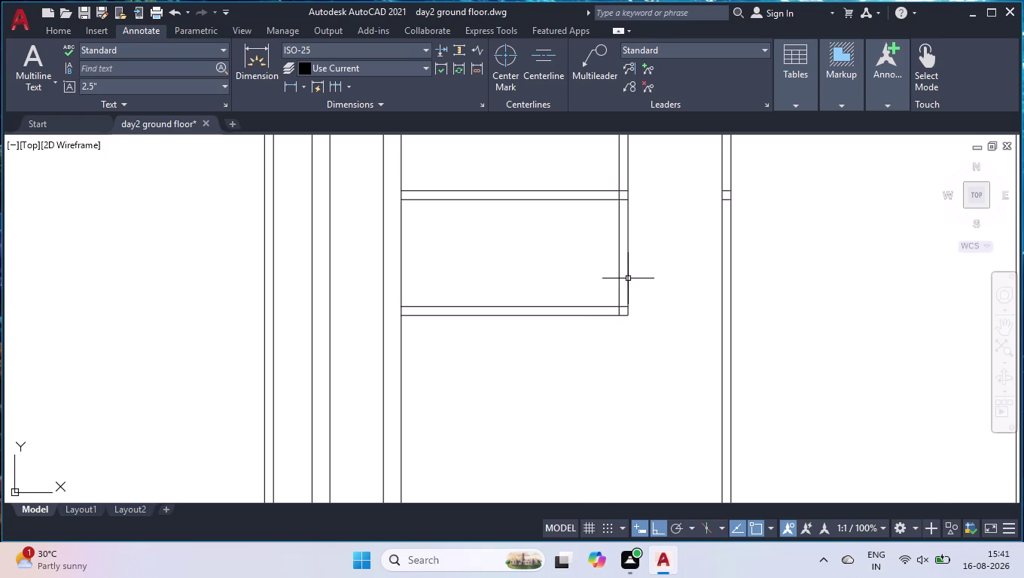
Extend both lower wall lines to the vertical wall so the corner closes.
scroll(down, 3)
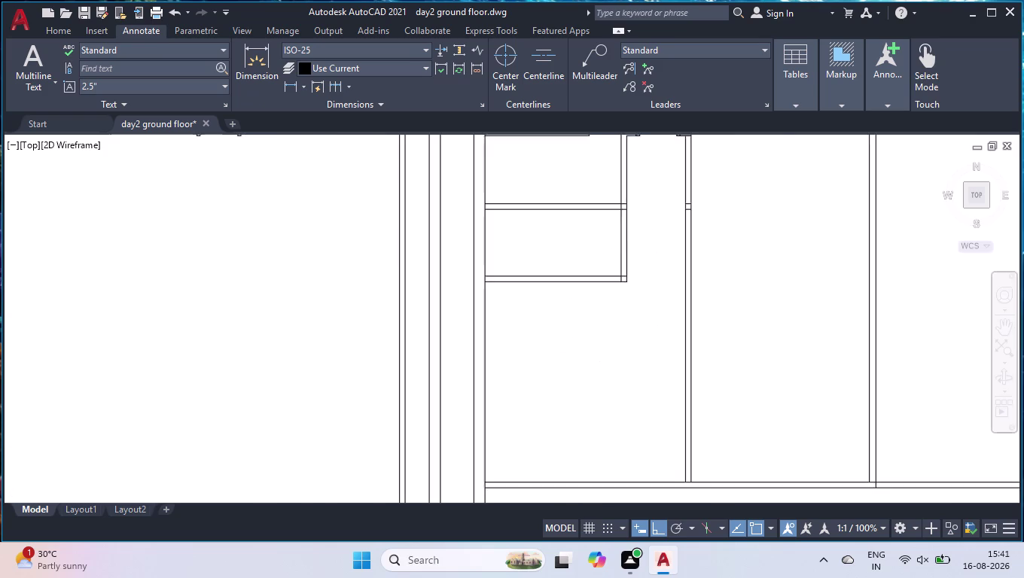
scroll(down, 3)
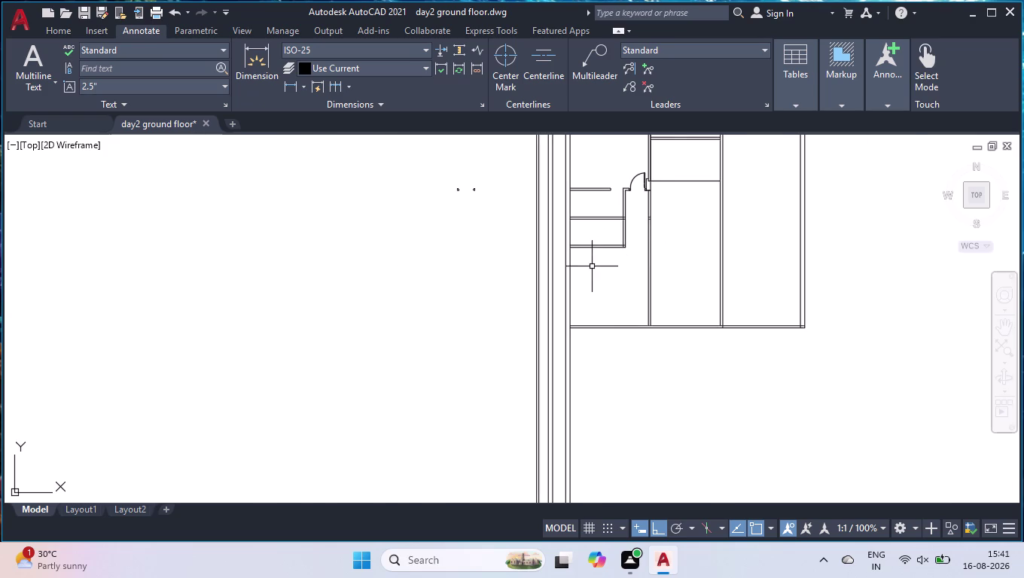
scroll(up, 3)
scroll(down, 3)
scroll(up, 3)
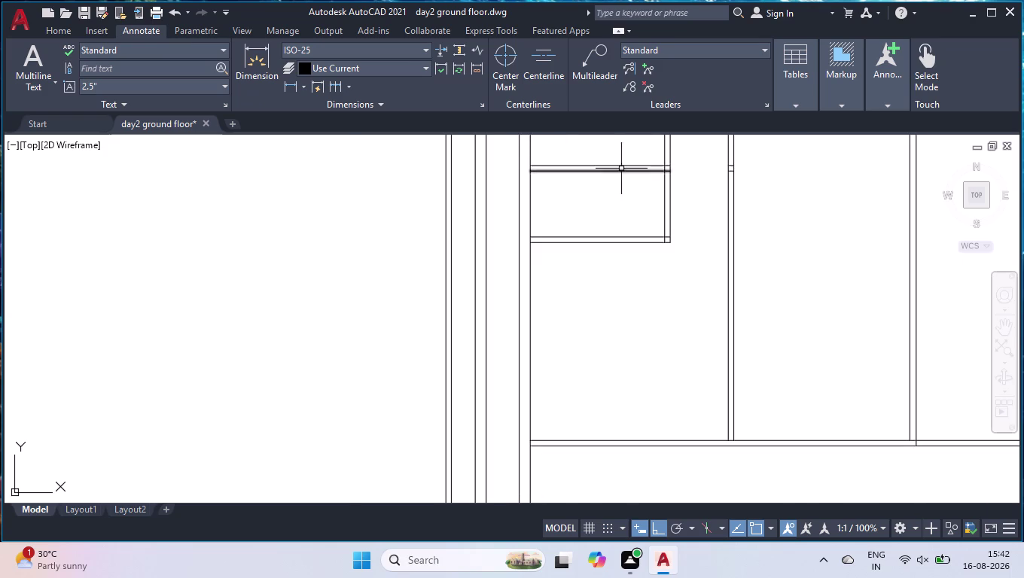
scroll(up, 3)
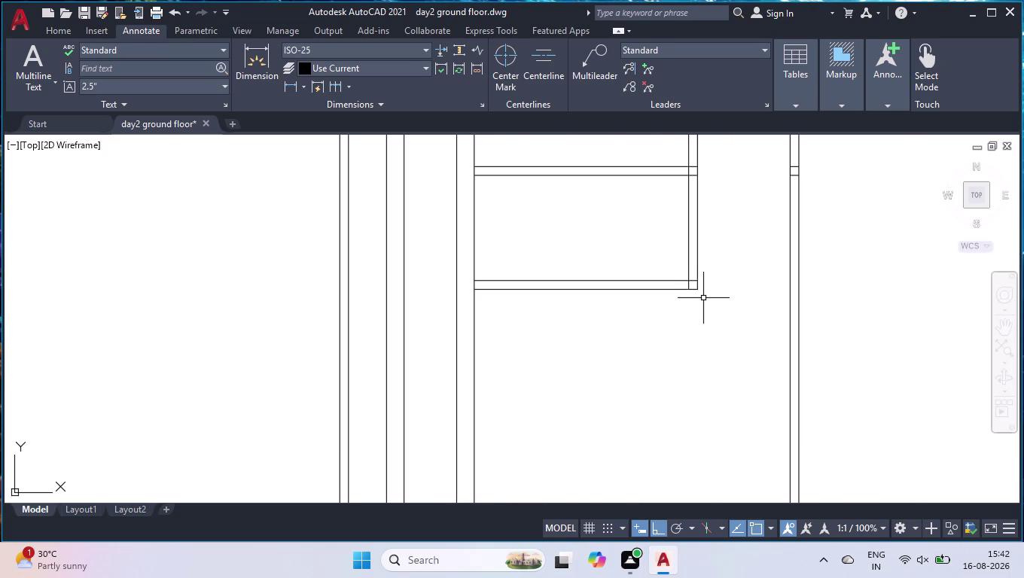
scroll(up, 3)
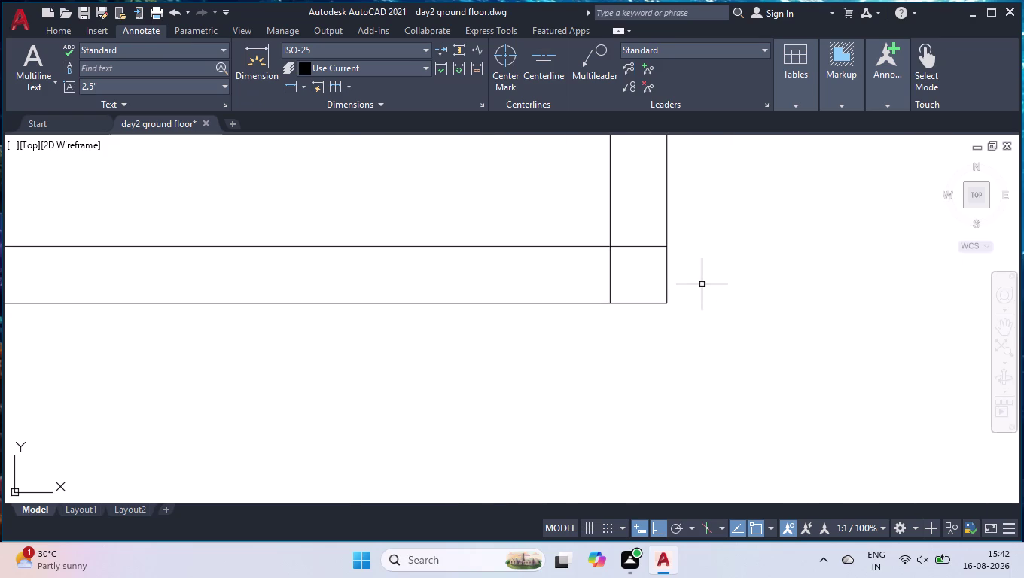
Break the horizontal wall line at its intersection with the vertical wall line.
text(br)
key(Down)
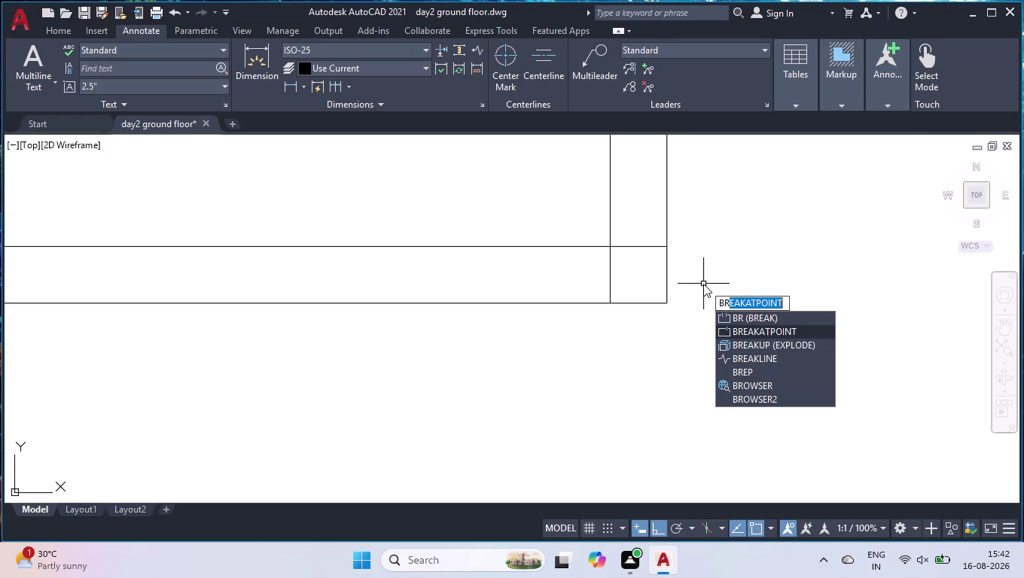
key(Return)
click(629, 248)
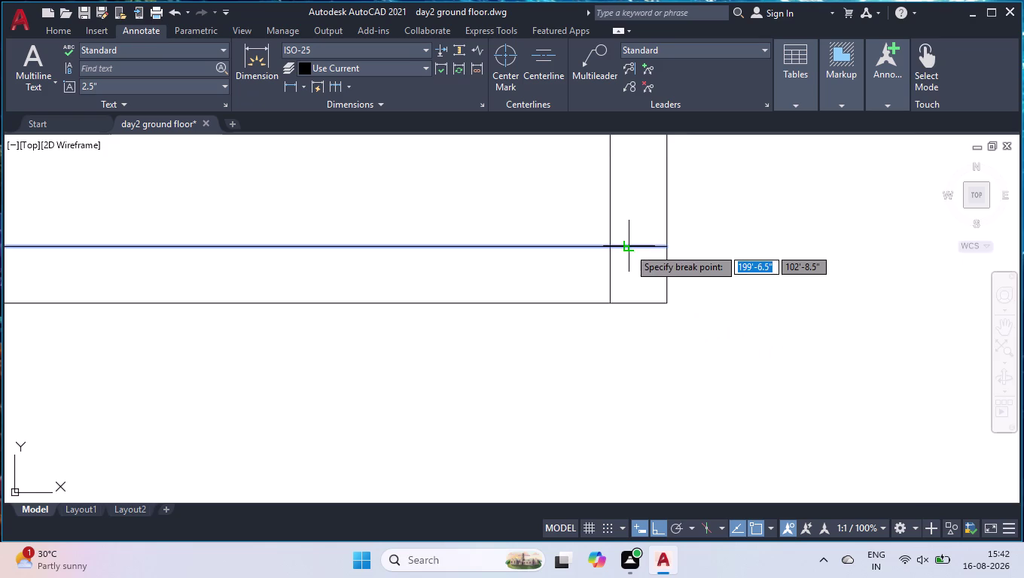
click(613, 247)
click(630, 247)
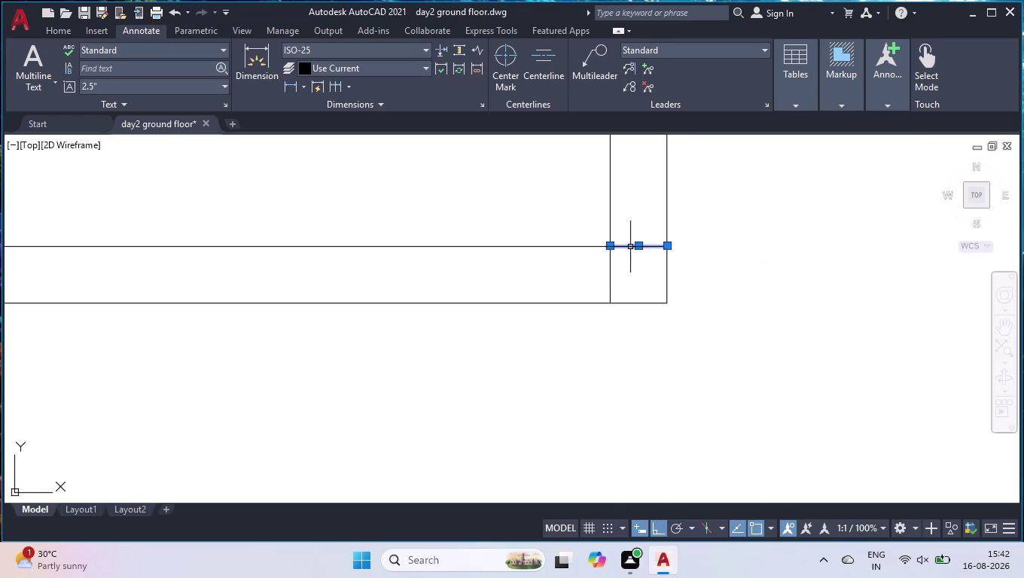
Grip-edit the short piece's midpoint, entering and then clearing a stretch value.
click(639, 247)
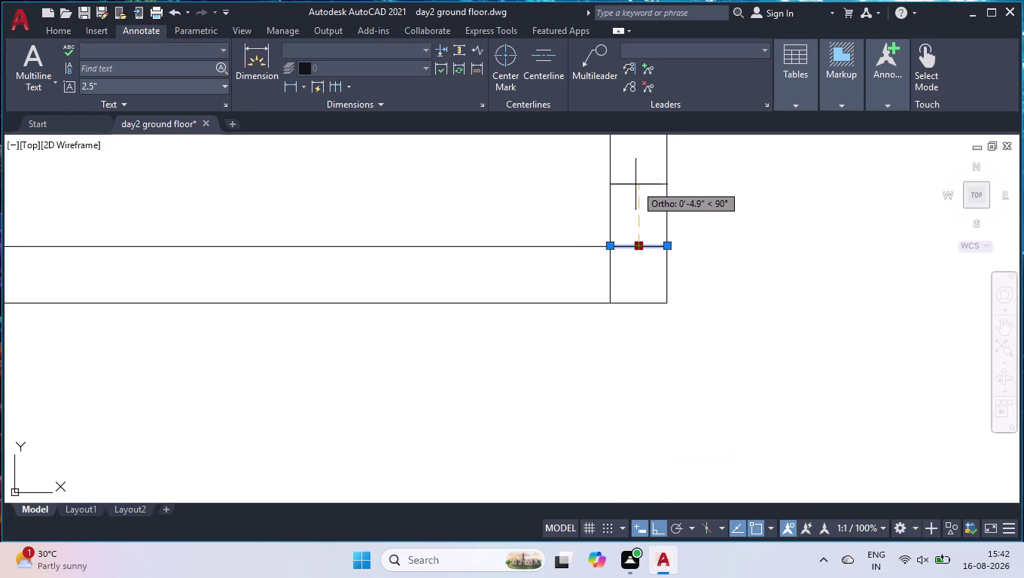
key(o)
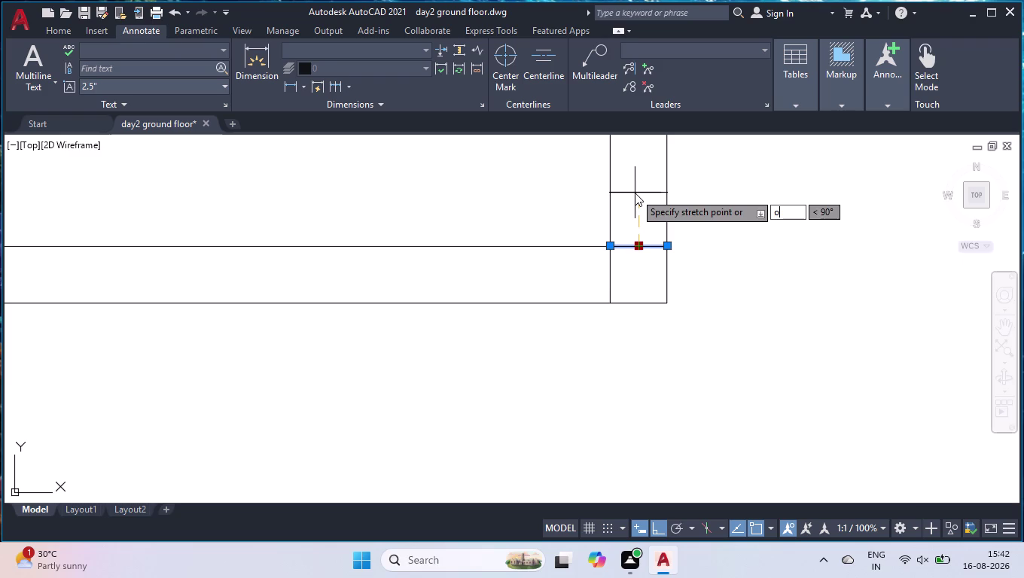
key(f)
key(f)
key(Return)
key(space)
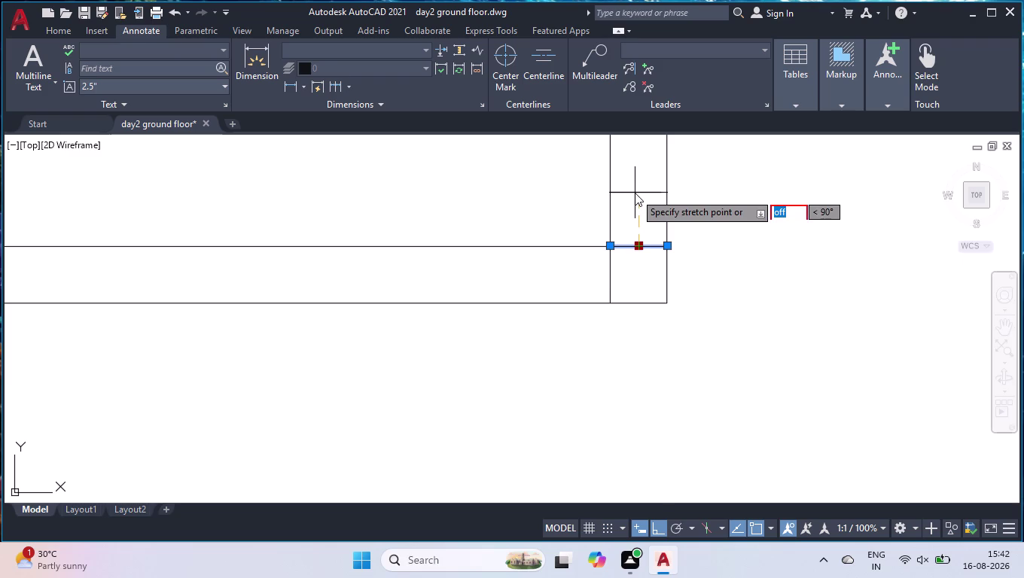
key(BackSpace)
key(BackSpace)
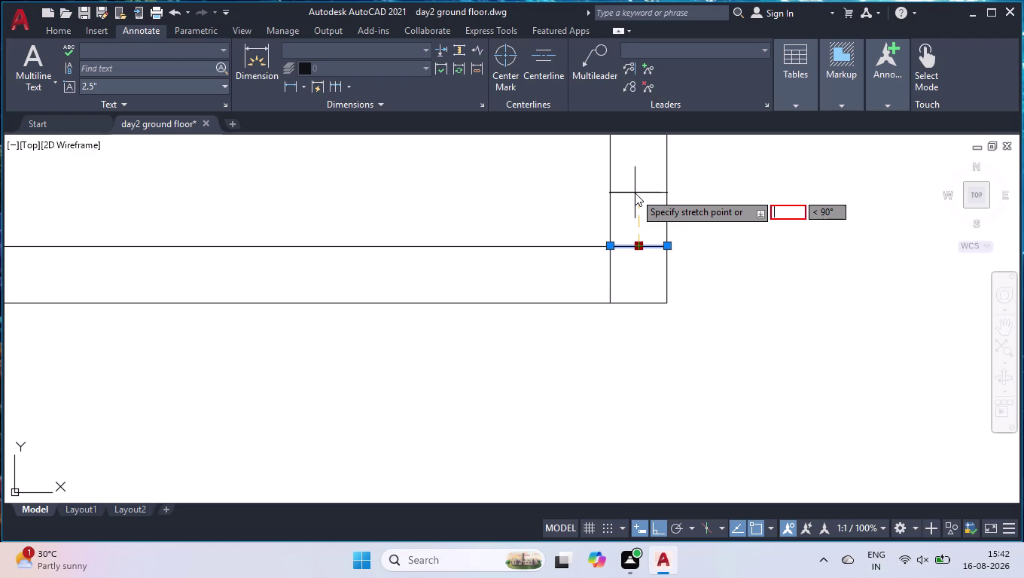
Cycle the short piece's grip editing modes through to Move.
key(Return)
key(space)
key(space)
key(space)
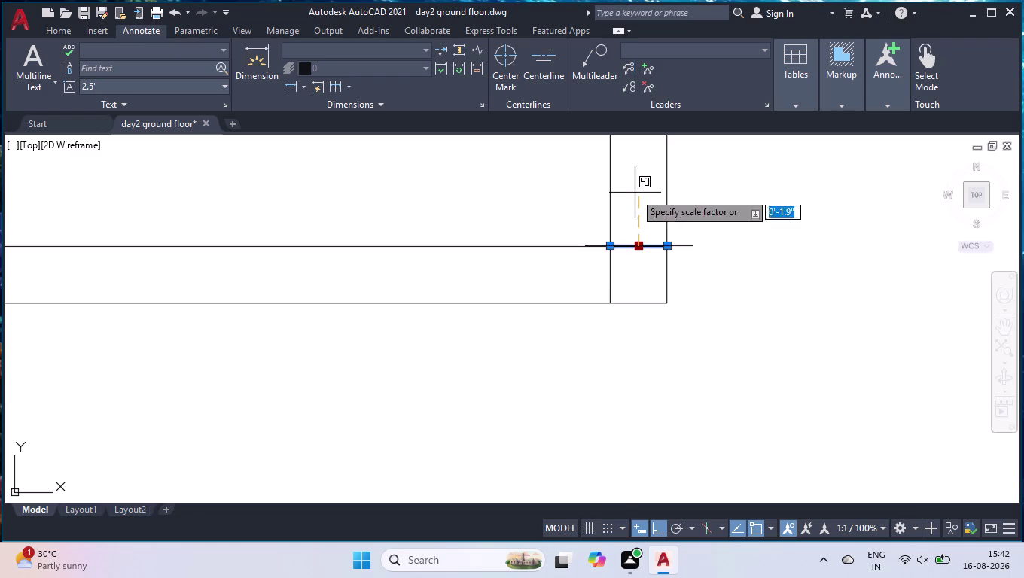
key(space)
key(space)
key(space)
key(space)
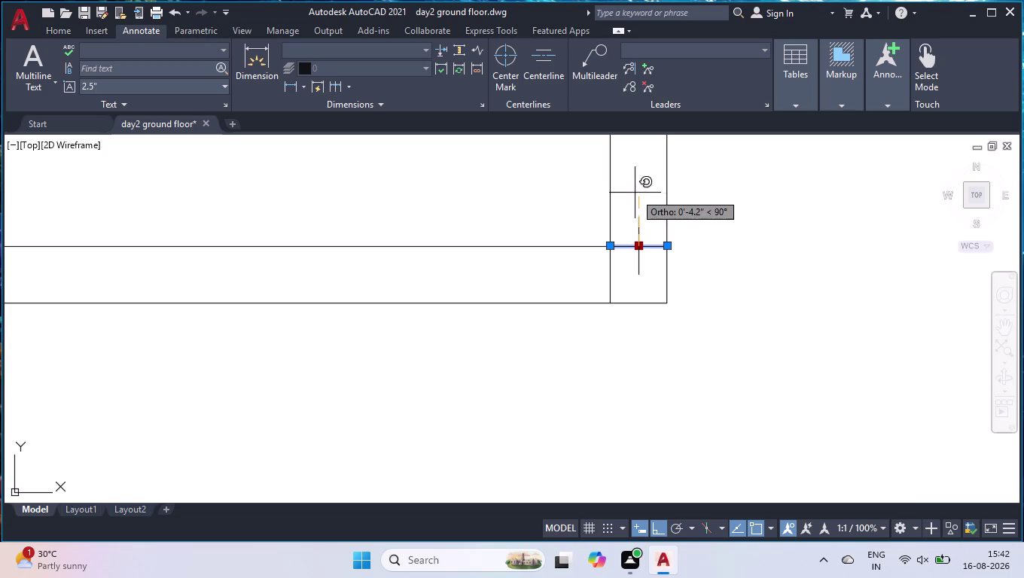
key(space)
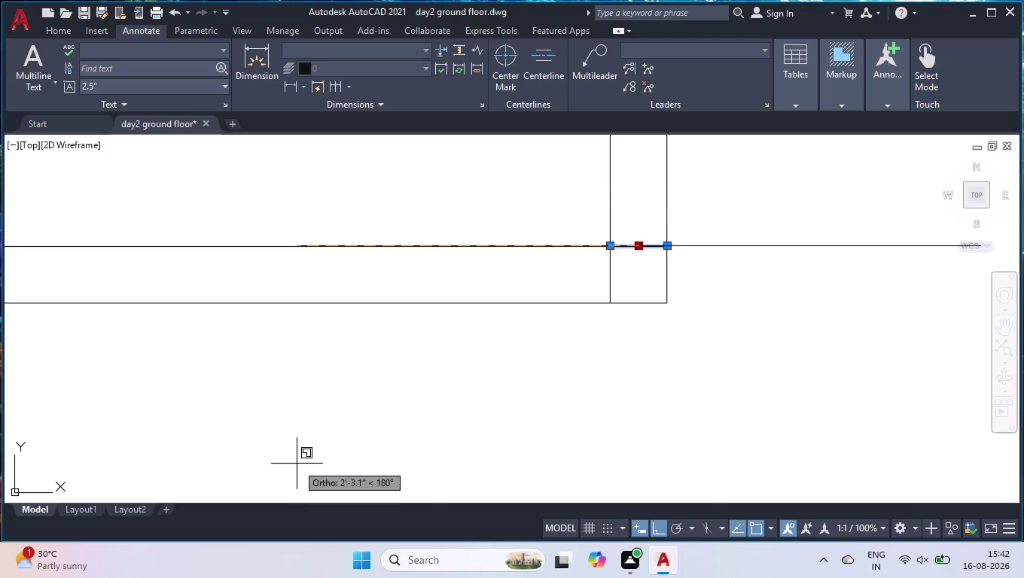
click(638, 244)
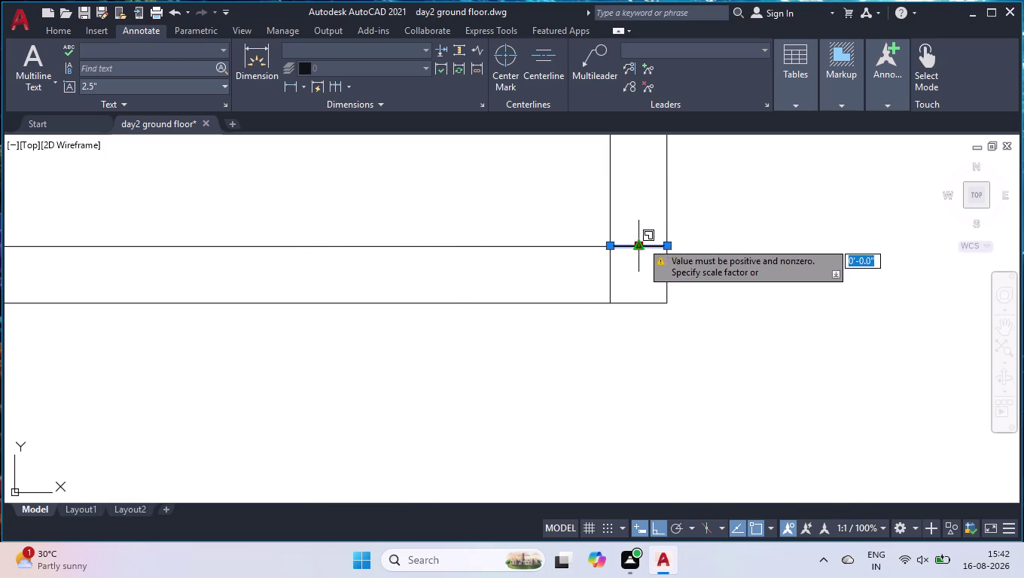
scroll(up, 3)
click(571, 331)
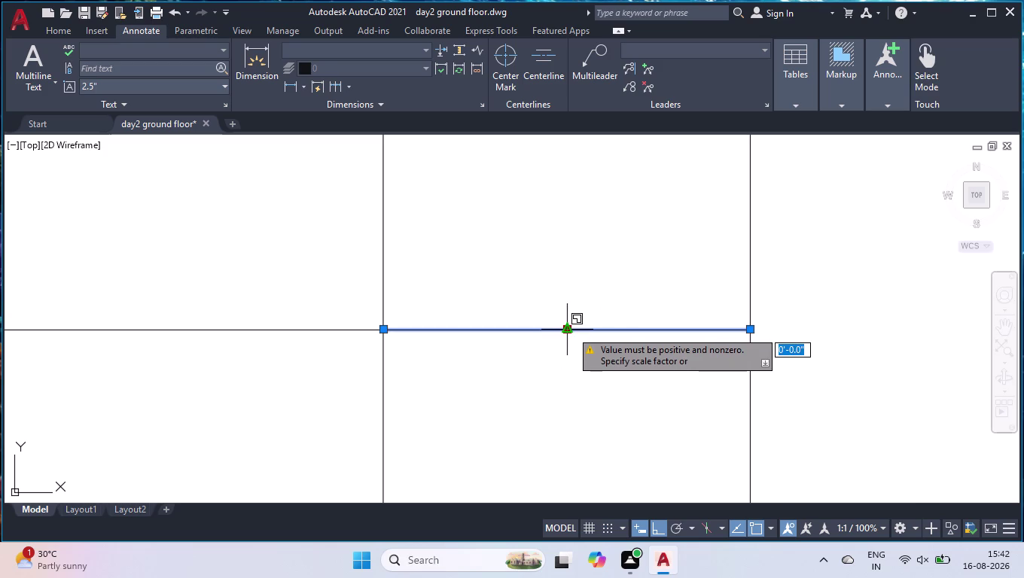
Stretch the short piece to the right, then undo the change.
key(space)
key(space)
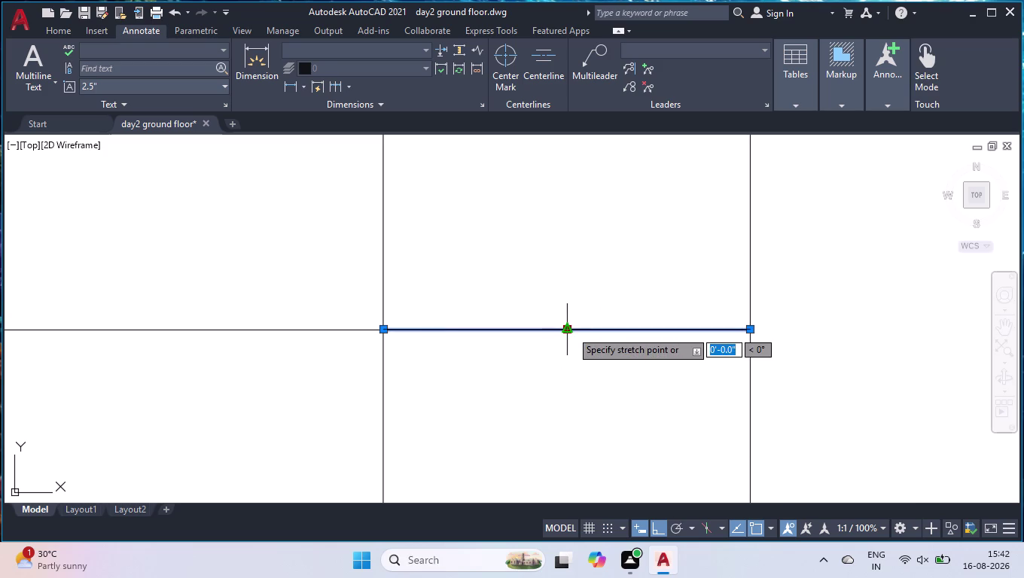
click(753, 330)
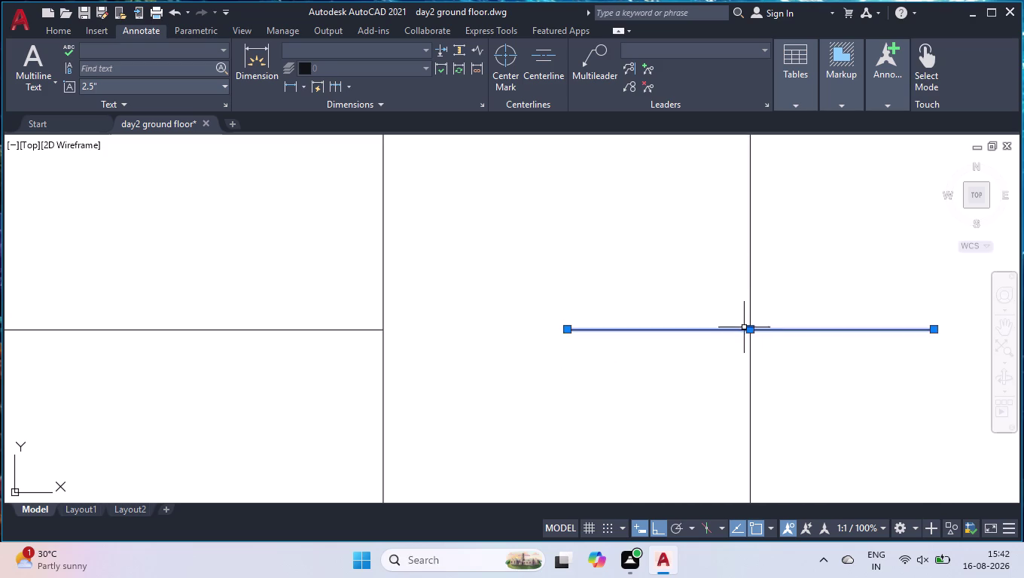
key(u)
key(Return)
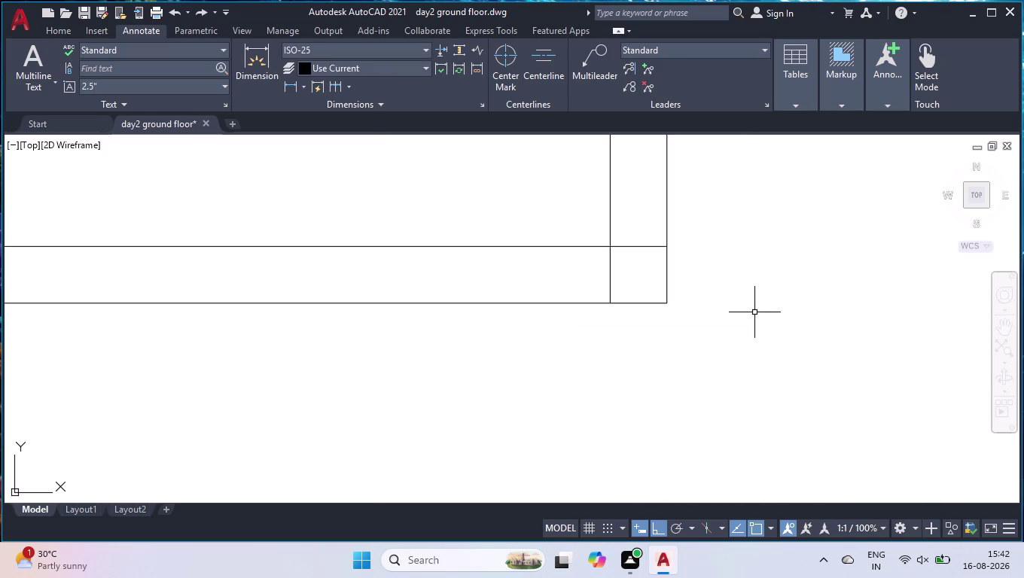
Group the two small stepped jamb pieces together.
scroll(down, 3)
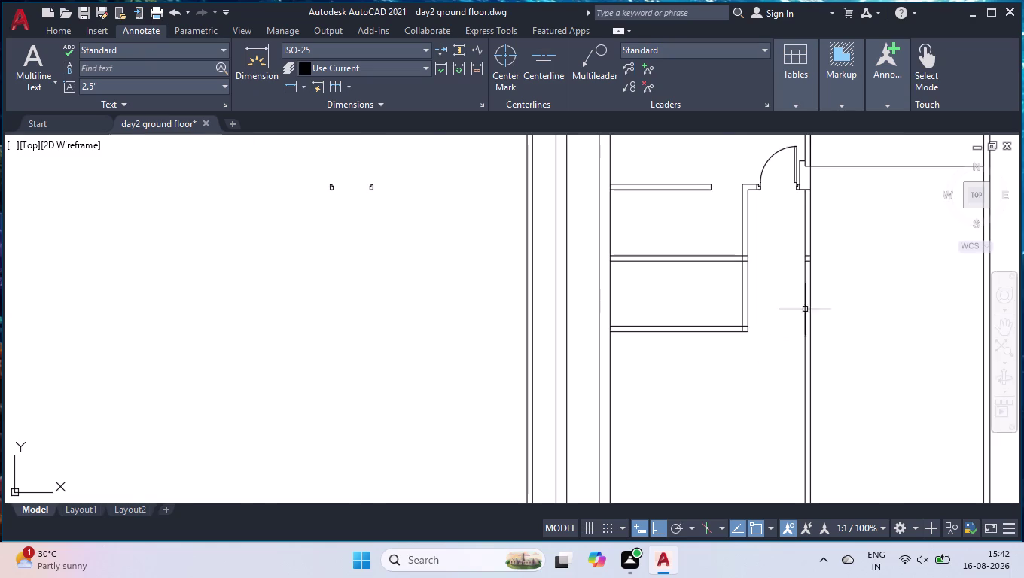
scroll(up, 3)
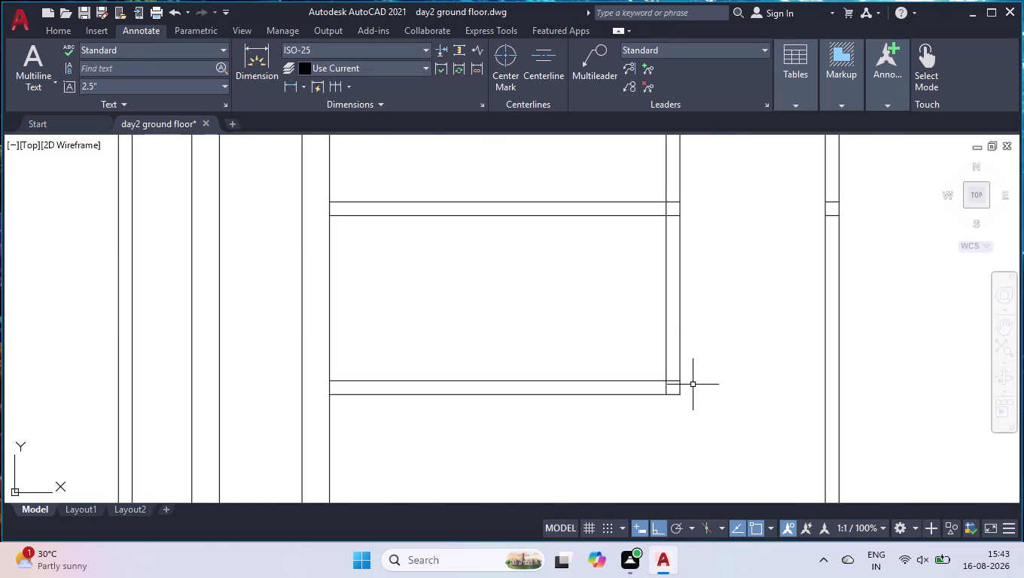
scroll(up, 3)
scroll(down, 3)
scroll(down, 3)
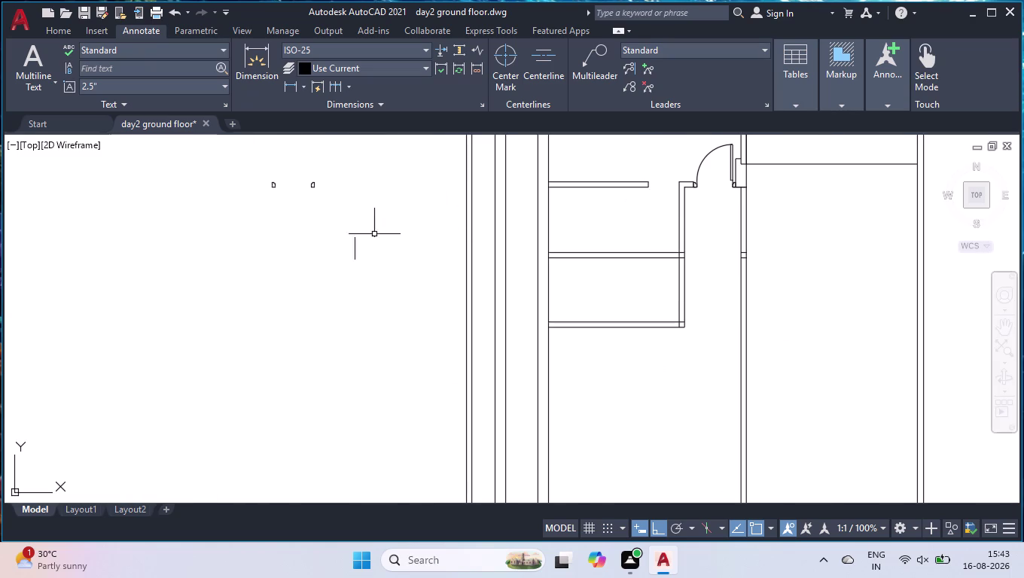
click(357, 161)
click(227, 222)
text(g)
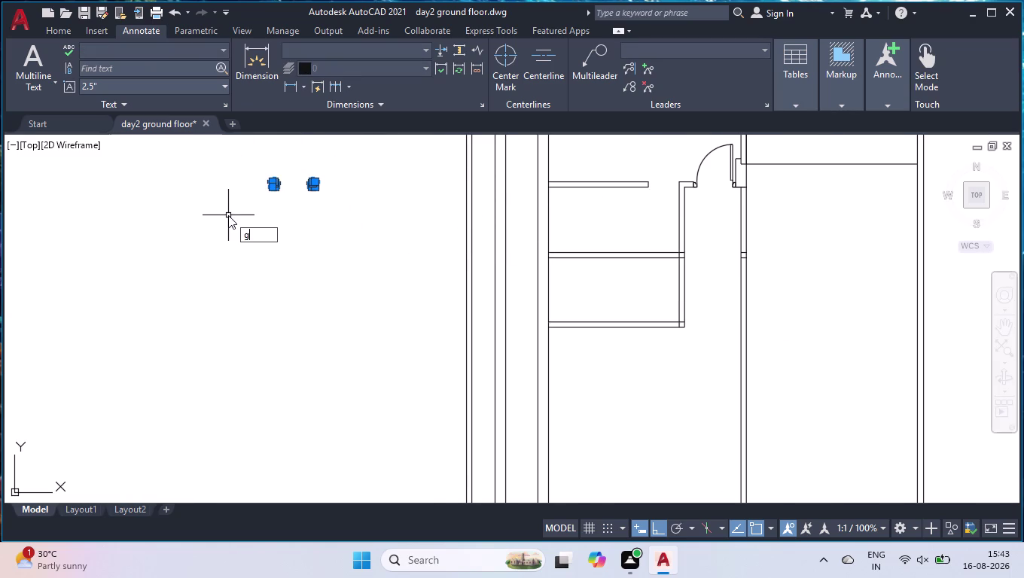
text(rou)
key(Return)
Rotate the grouped jamb outlines 90° to stand upright.
scroll(up, 3)
drag(323, 169, 325, 201)
click(47, 296)
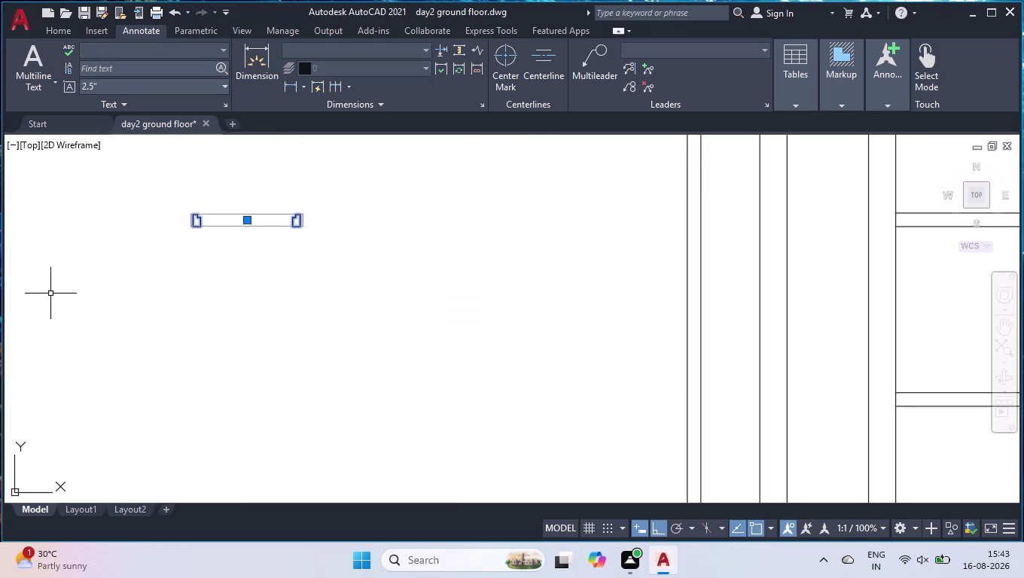
text(ro)
key(Return)
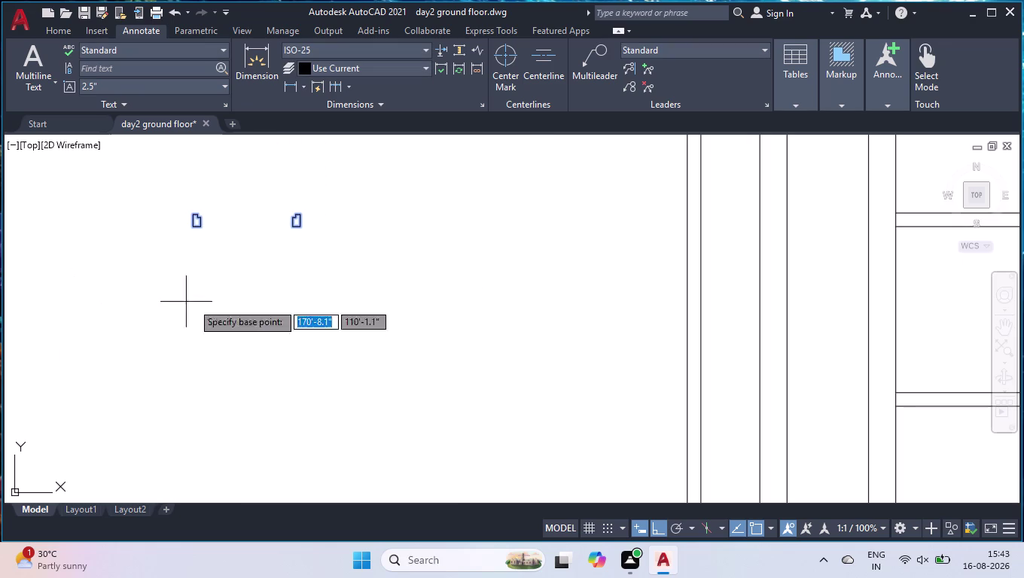
click(301, 229)
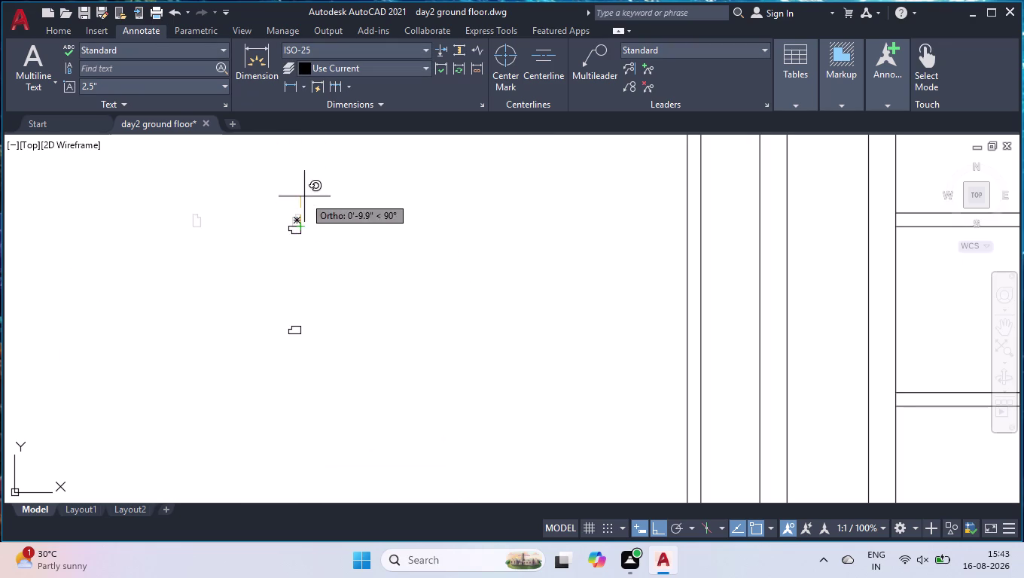
click(305, 174)
click(311, 200)
click(287, 429)
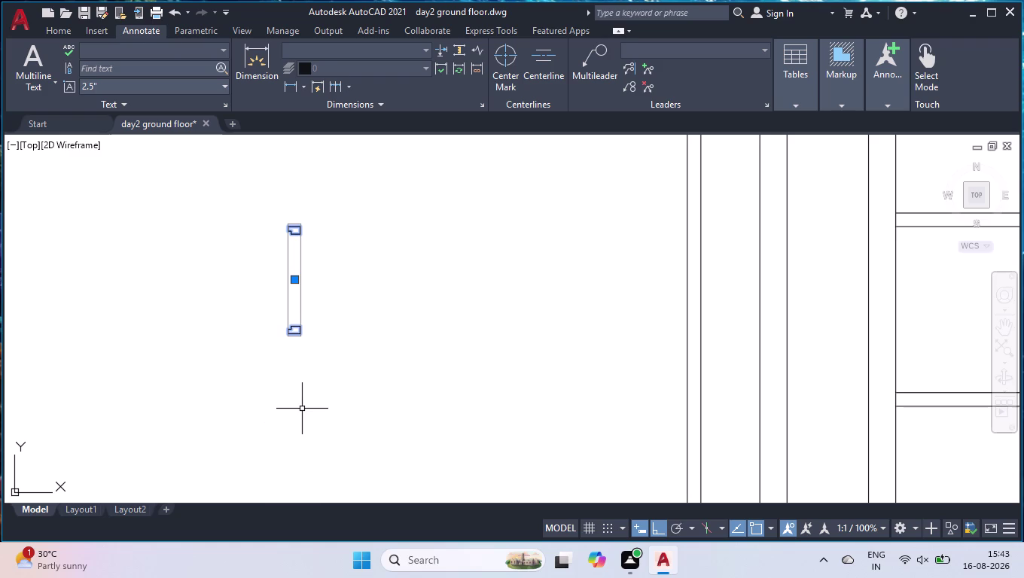
Move the jamb outlines by their corner into the vertical wall opening.
text(mov)
key(Return)
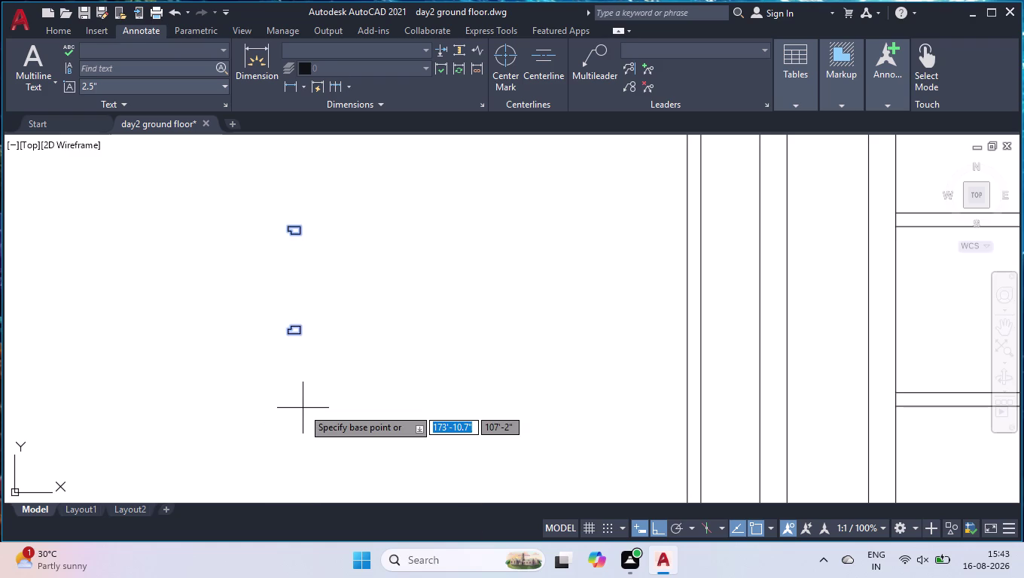
scroll(up, 3)
click(272, 312)
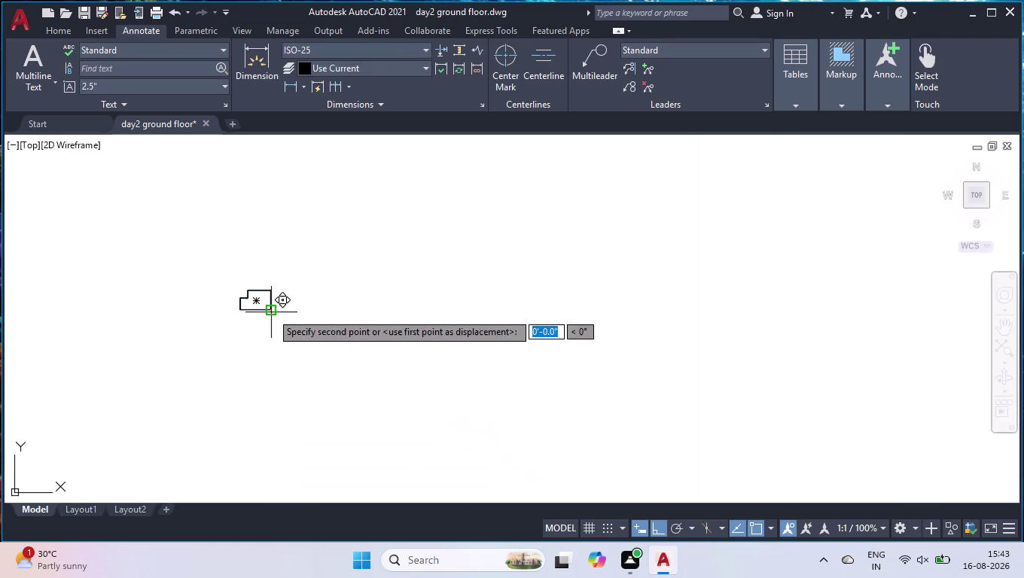
scroll(down, 3)
scroll(up, 3)
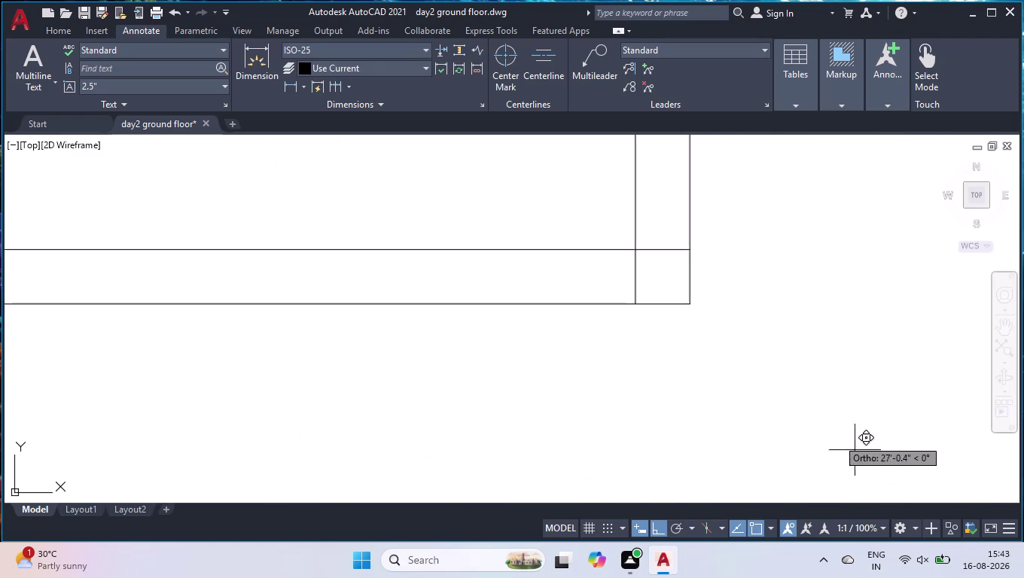
click(687, 249)
scroll(down, 3)
scroll(down, 3)
scroll(down, 3)
scroll(up, 3)
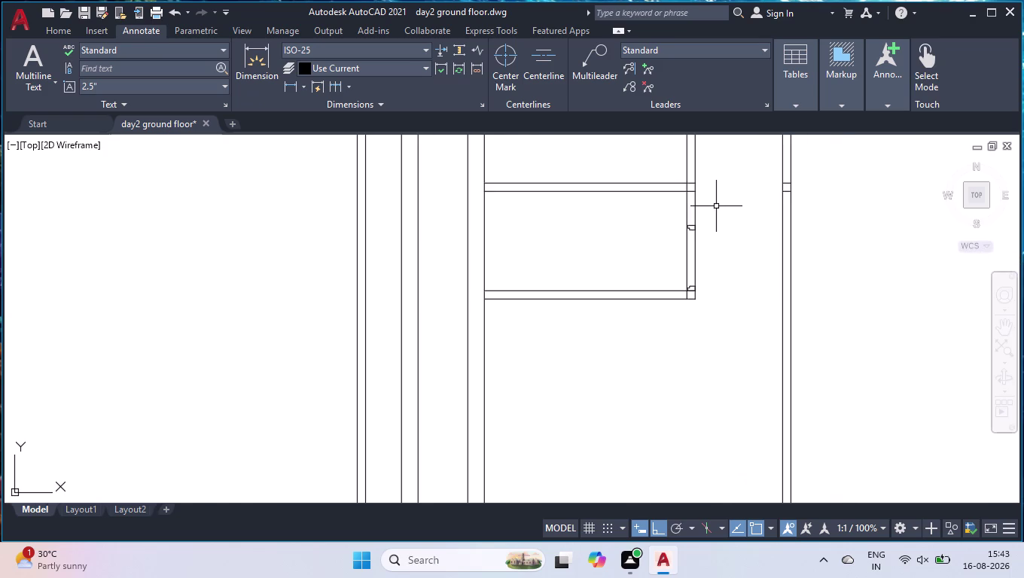
Ungroup the jamb outlines, correcting the mistyped UNGROUP command.
scroll(up, 3)
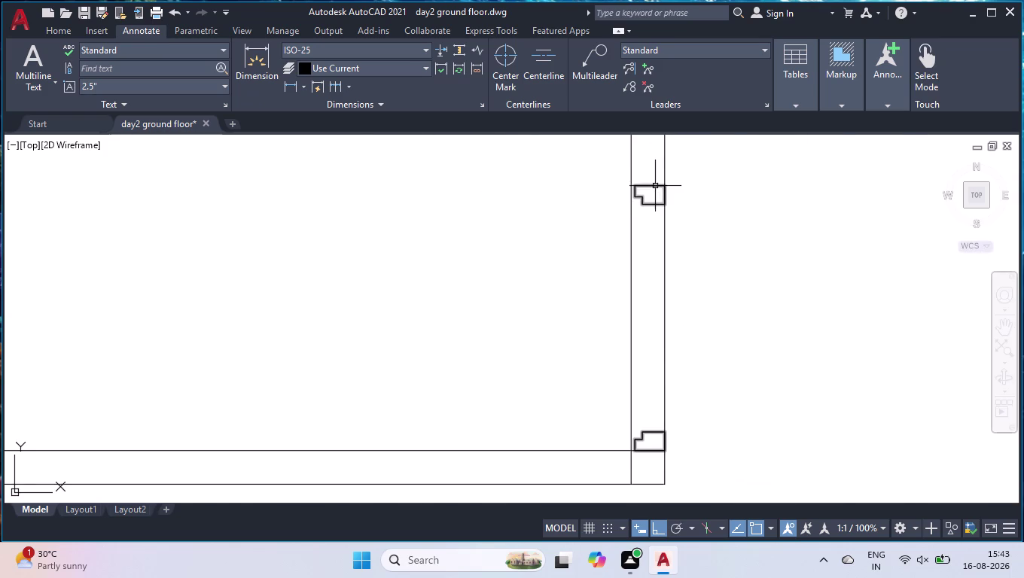
click(655, 186)
key(g)
key(r)
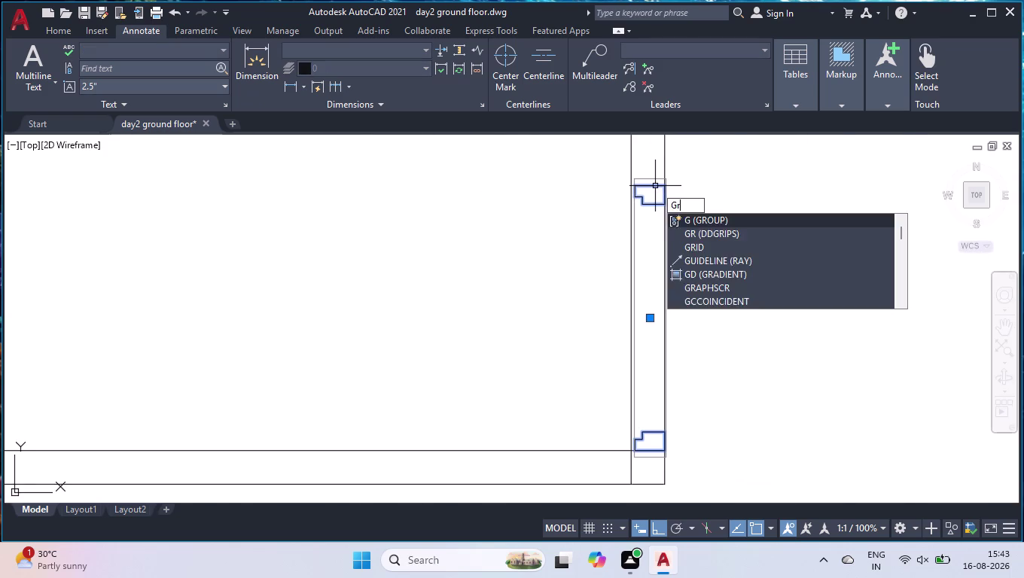
key(BackSpace)
key(BackSpace)
text(unr)
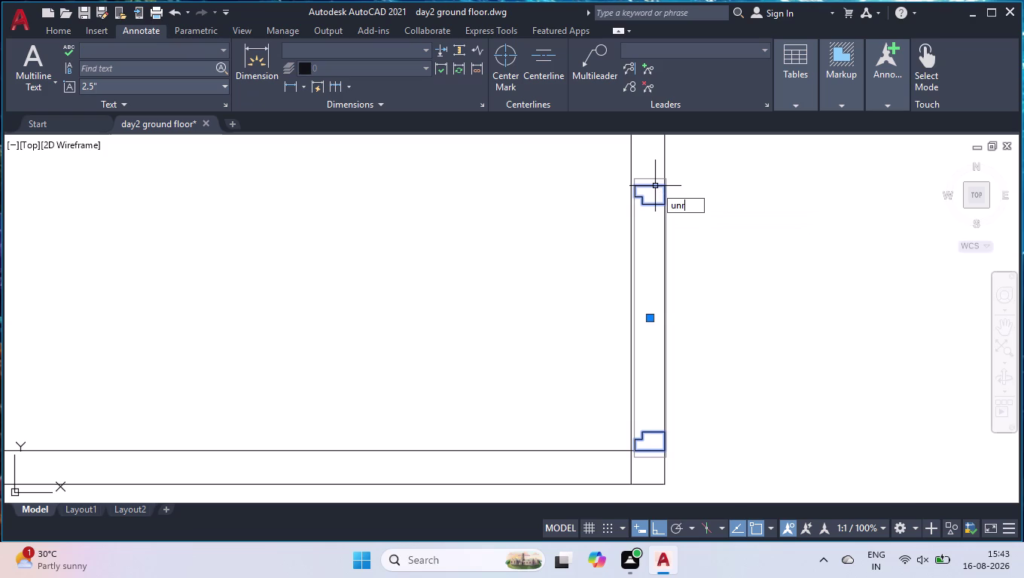
key(BackSpace)
key(g)
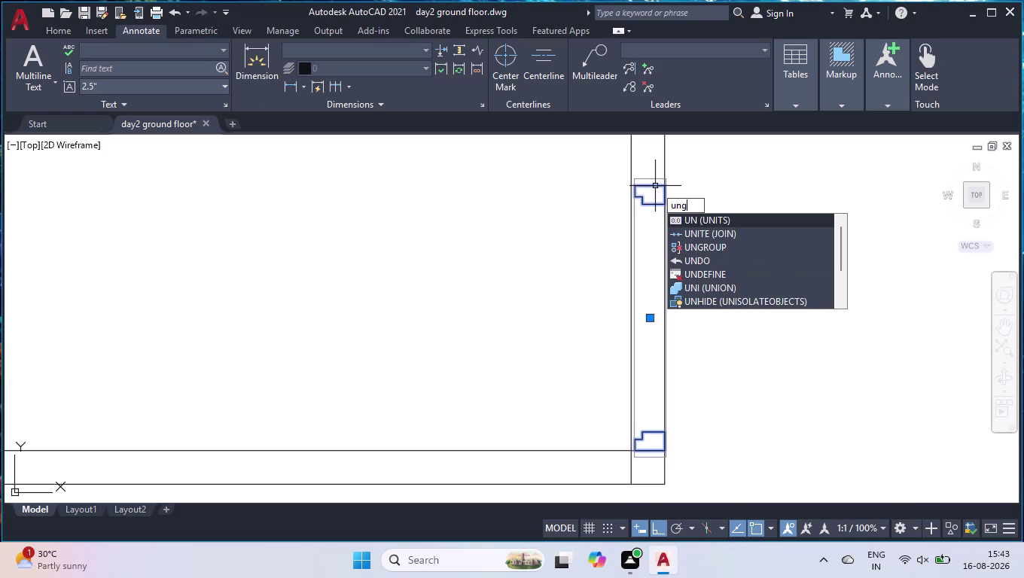
key(Return)
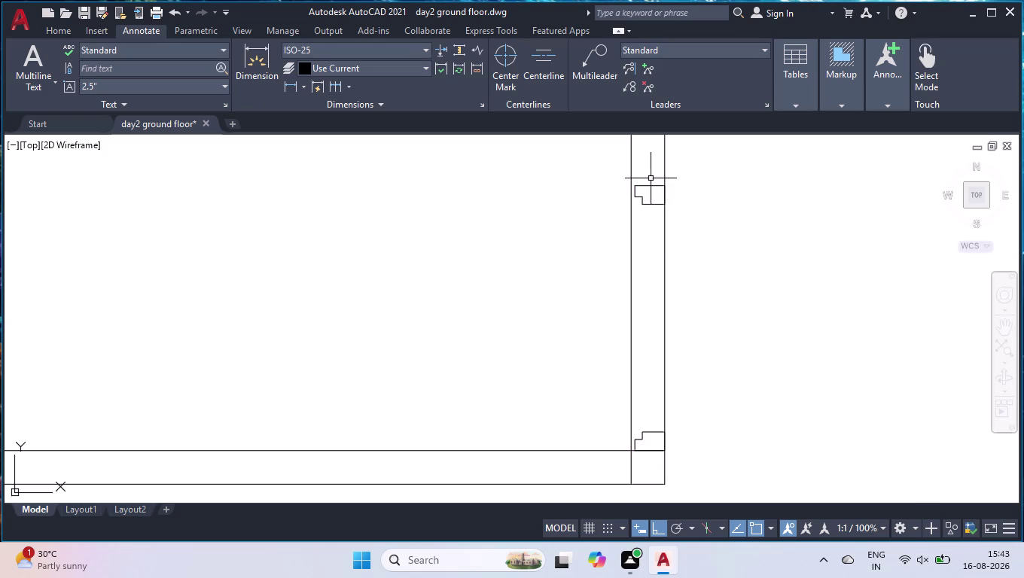
Clear earlier selections and select only the upper jamb outline.
click(655, 177)
click(648, 220)
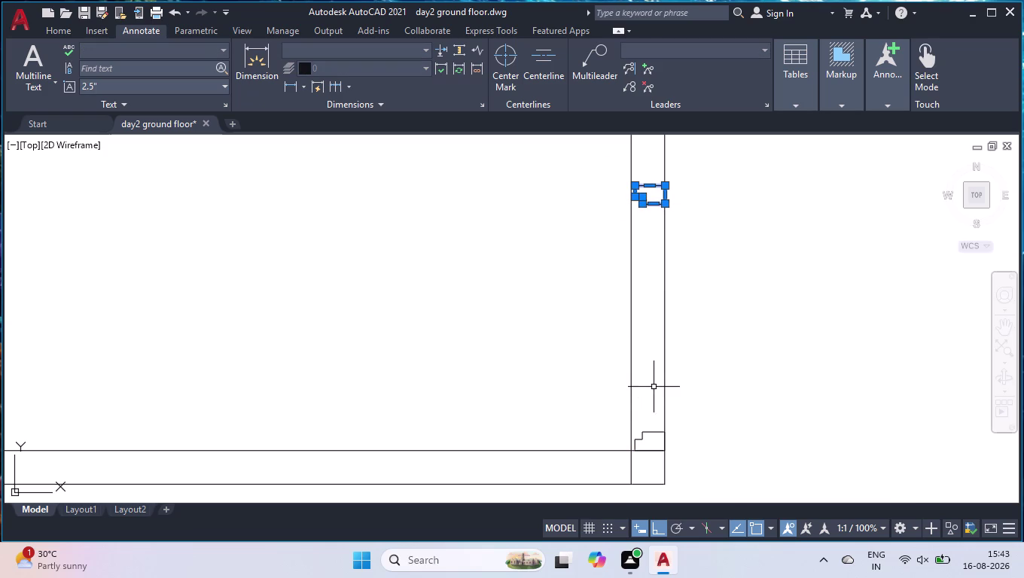
key(space)
key(space)
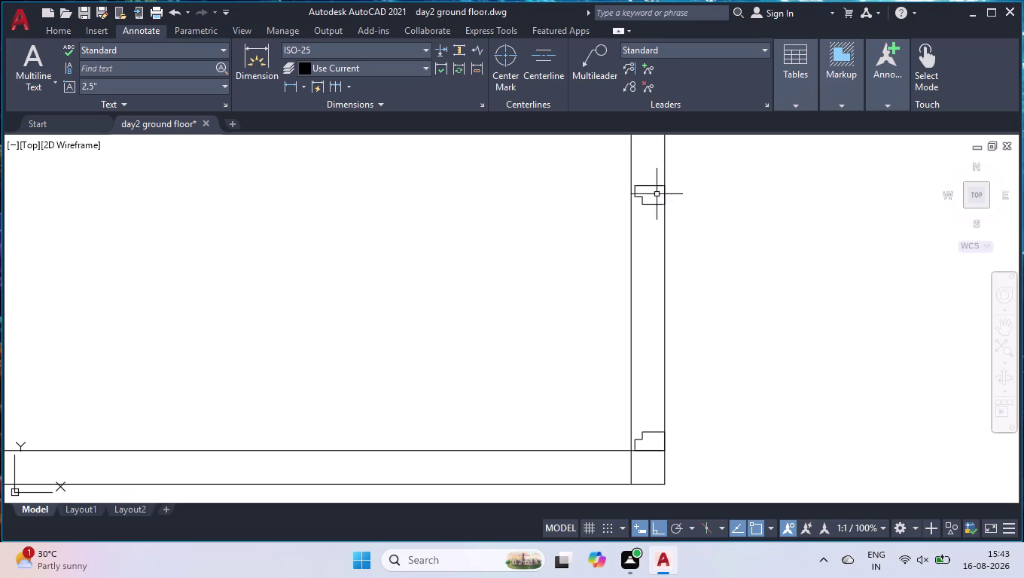
click(656, 177)
click(636, 247)
click(670, 379)
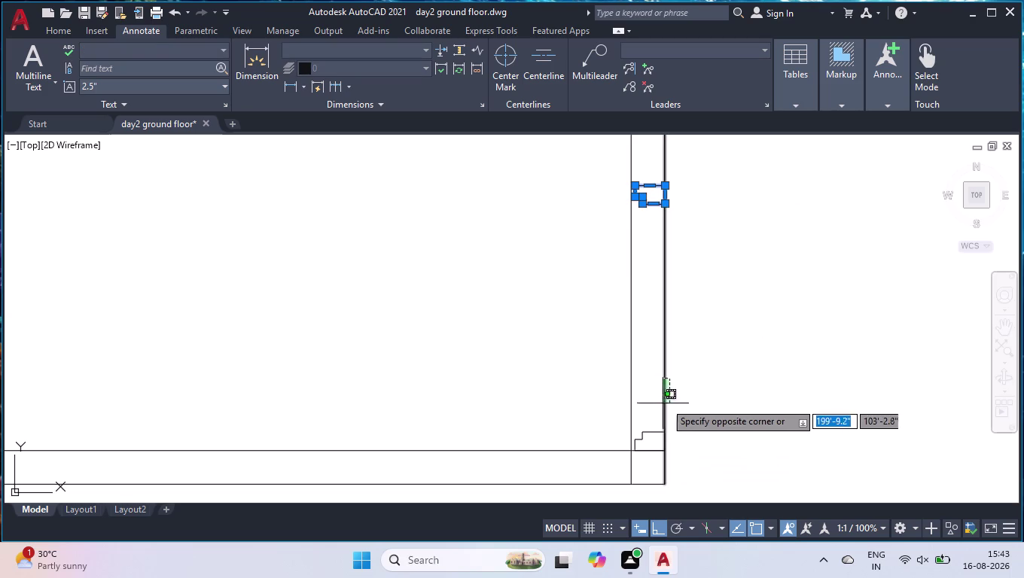
click(682, 388)
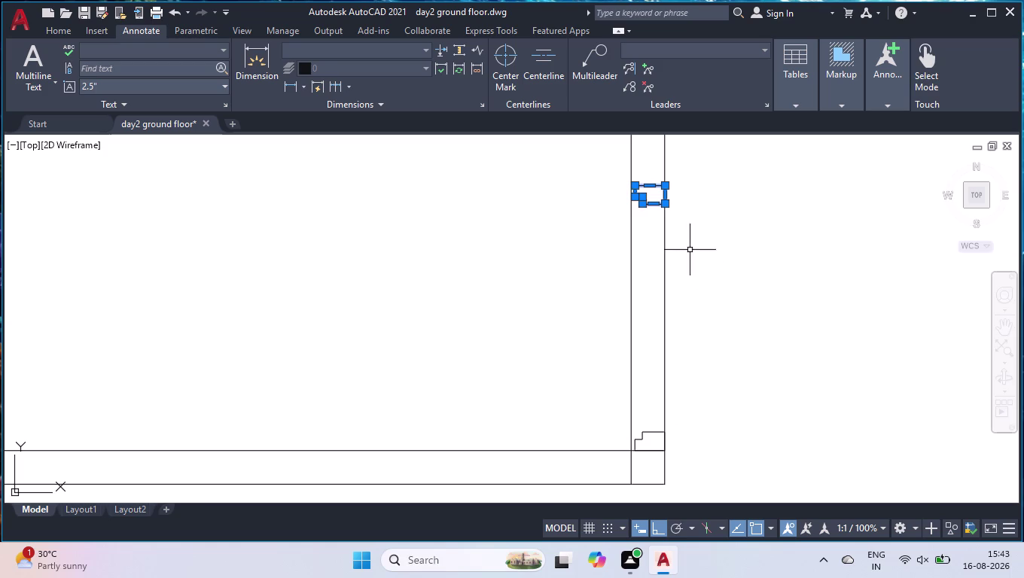
key(space)
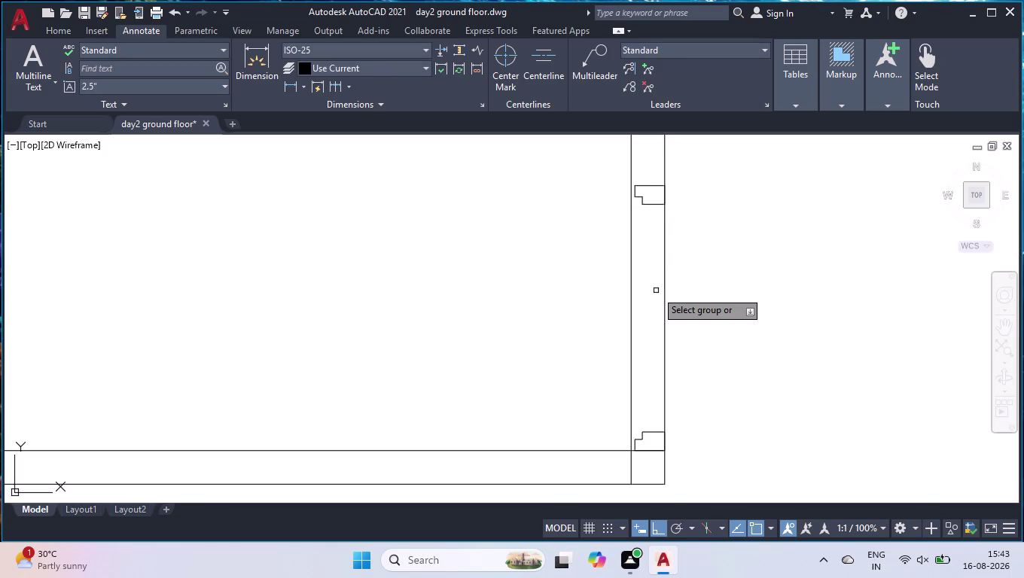
key(space)
key(space)
key(space)
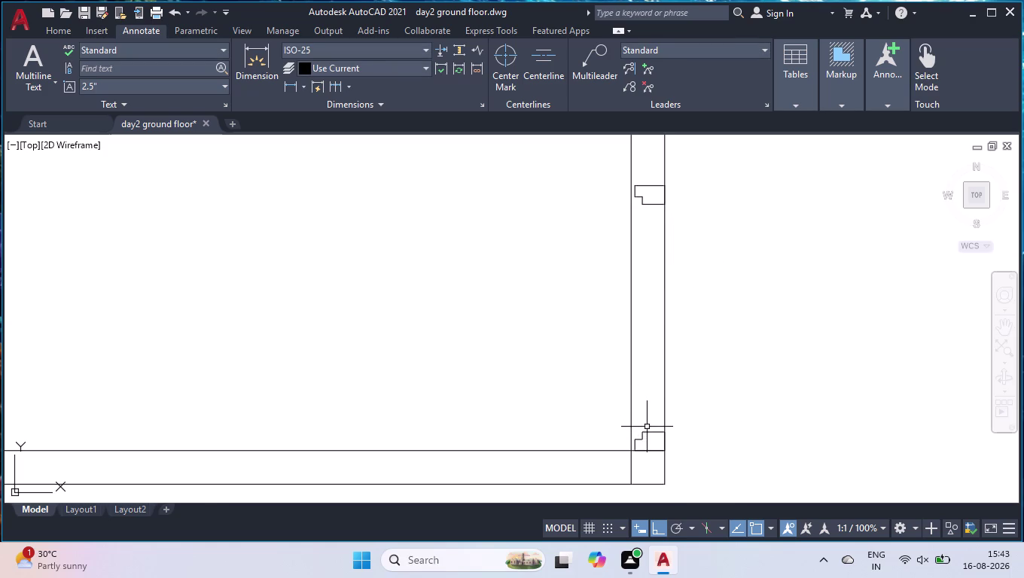
click(655, 185)
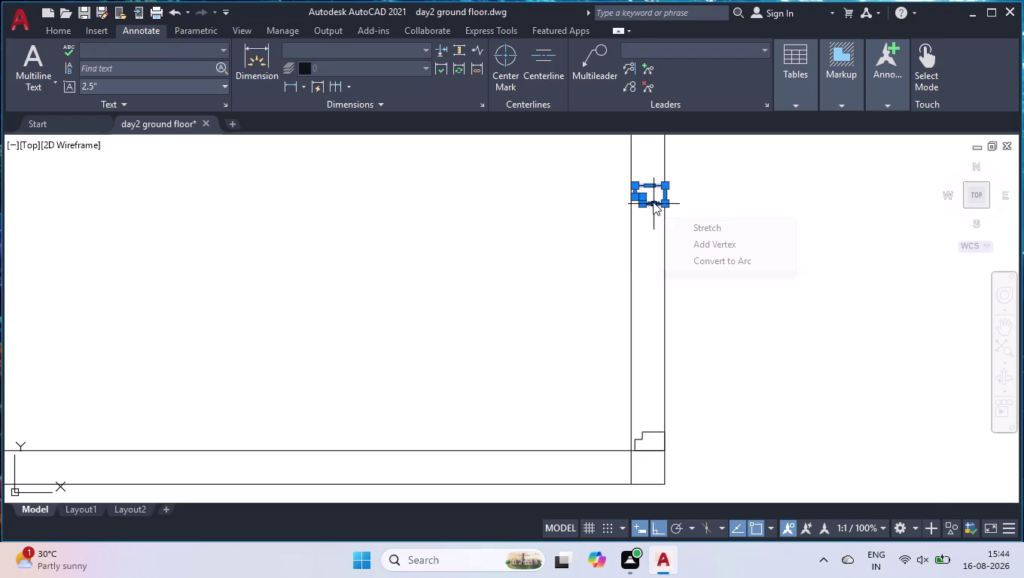
scroll(up, 3)
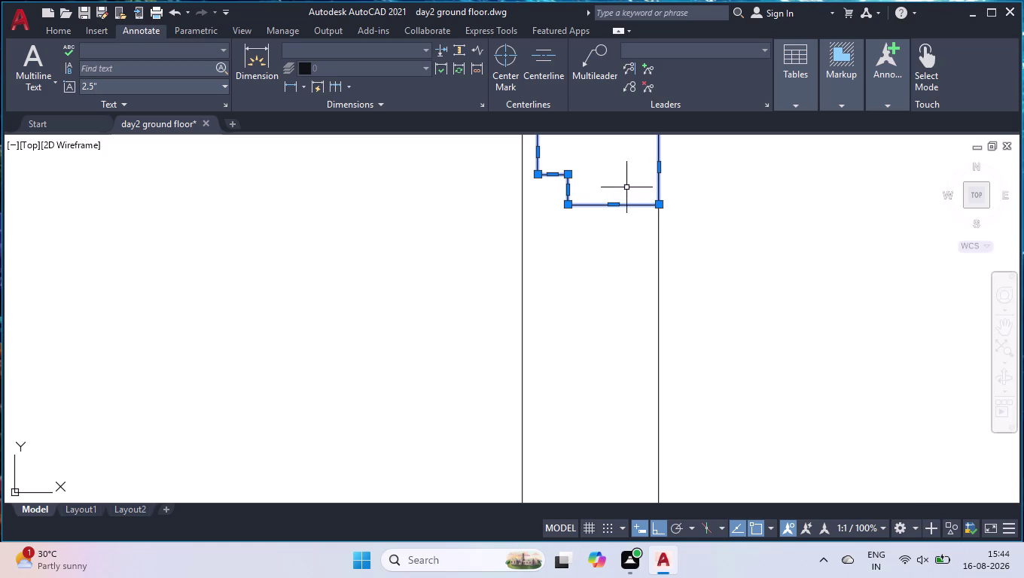
Move the upper jamb outline to the lower wall junction.
text(mov)
key(Return)
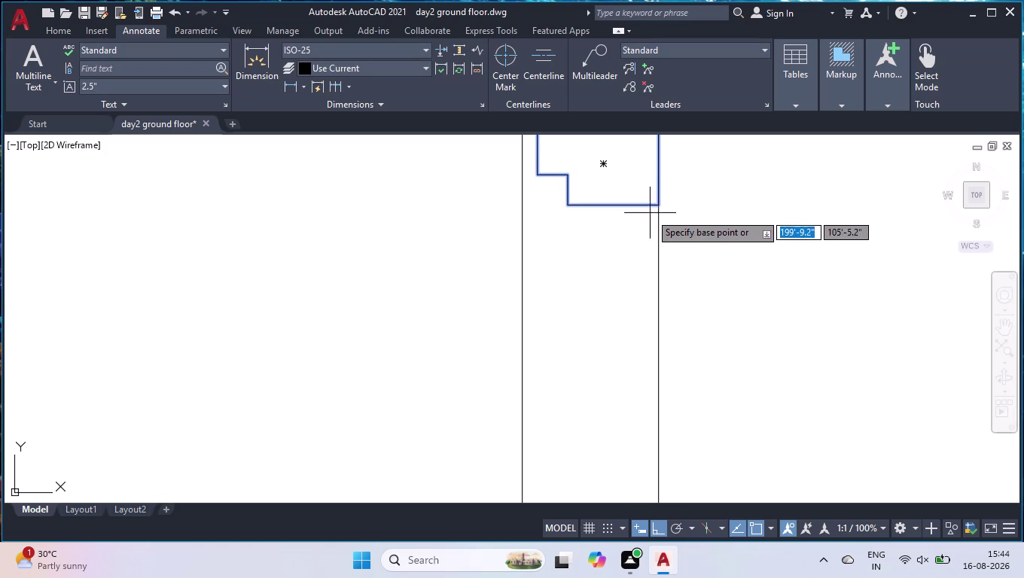
click(658, 206)
scroll(down, 3)
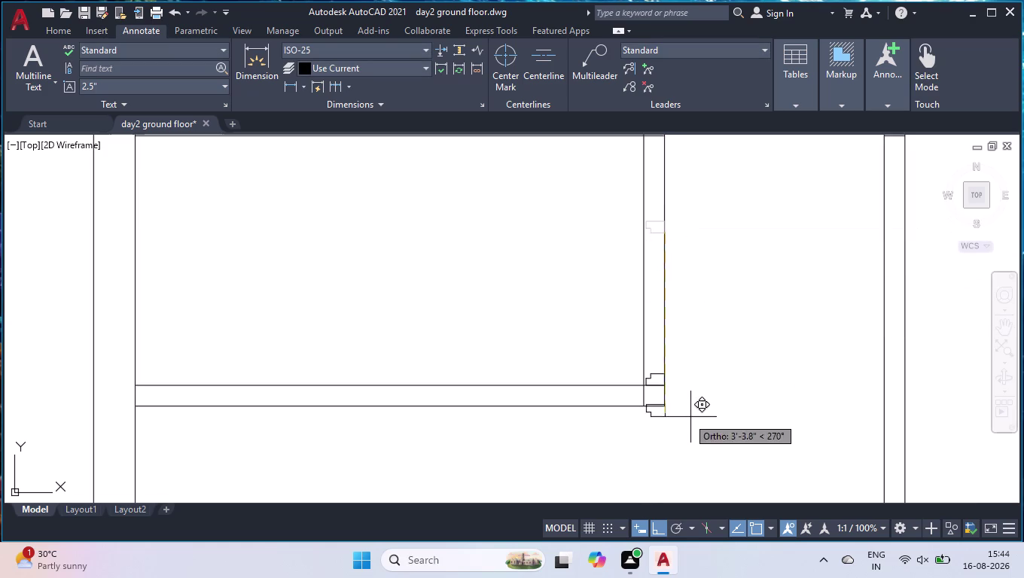
scroll(up, 3)
click(596, 259)
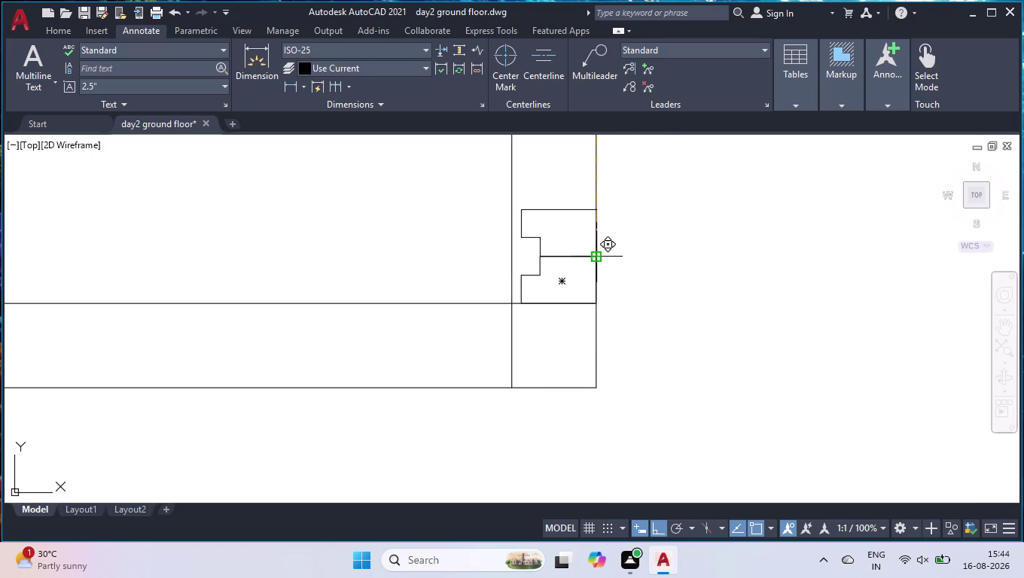
click(564, 209)
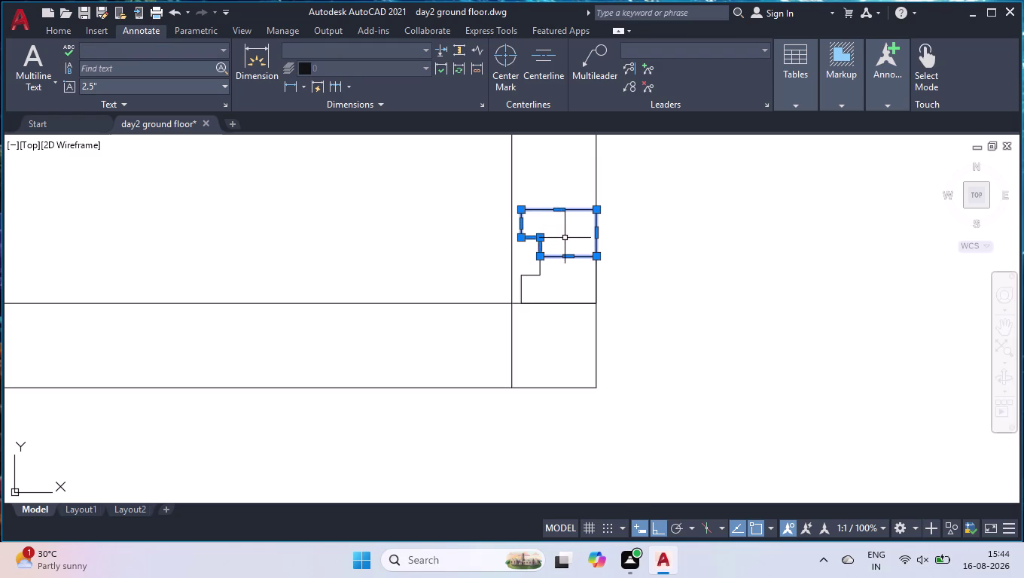
Move the jamb outline a distance of 2'2".
text(mov)
key(Return)
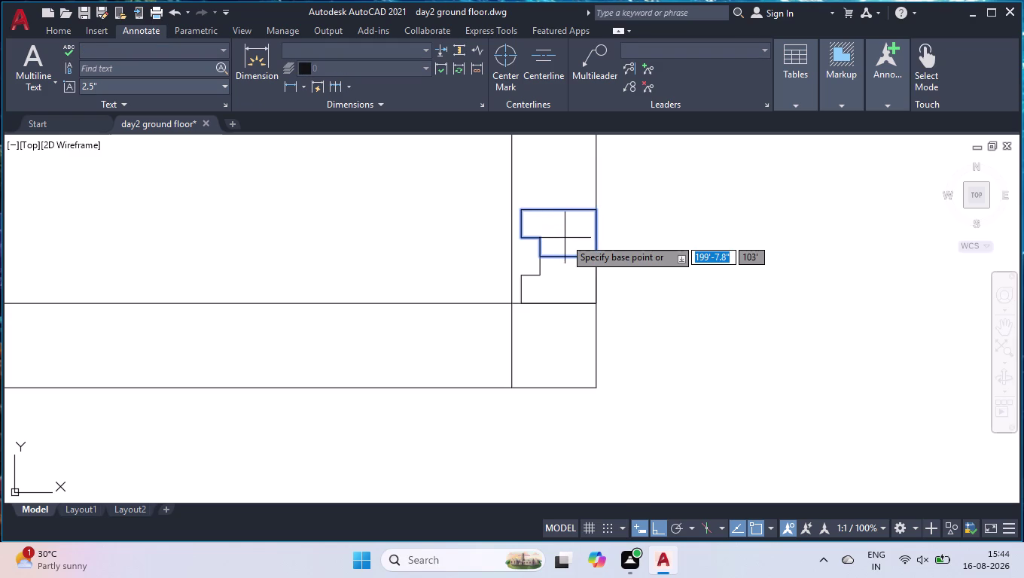
click(598, 257)
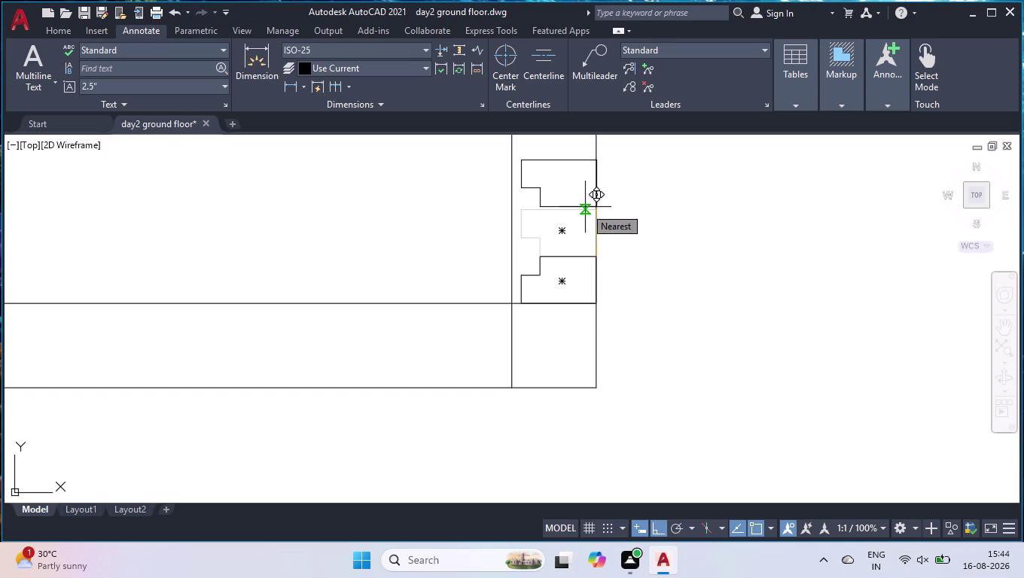
text(2'2")
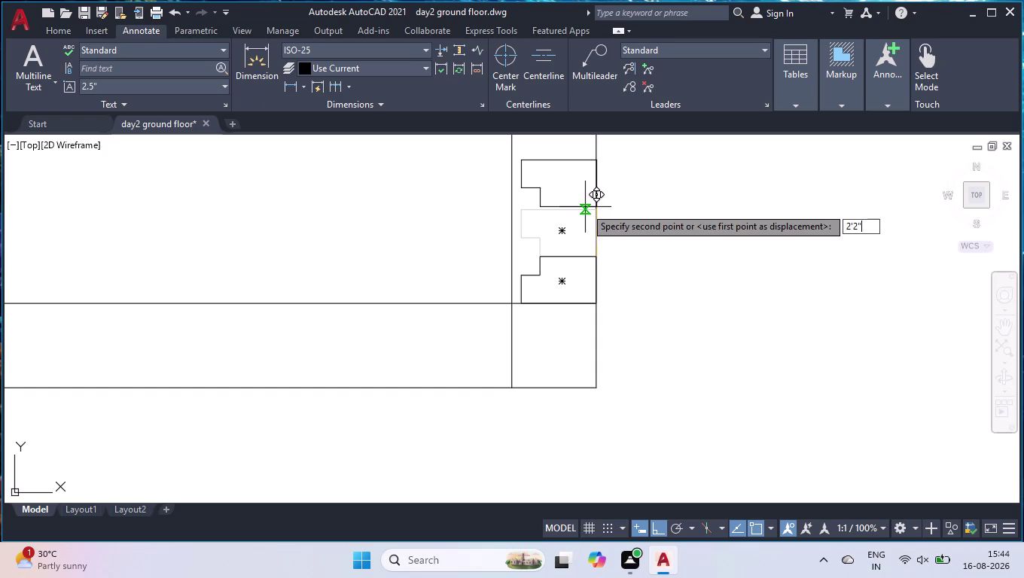
key(Return)
scroll(down, 3)
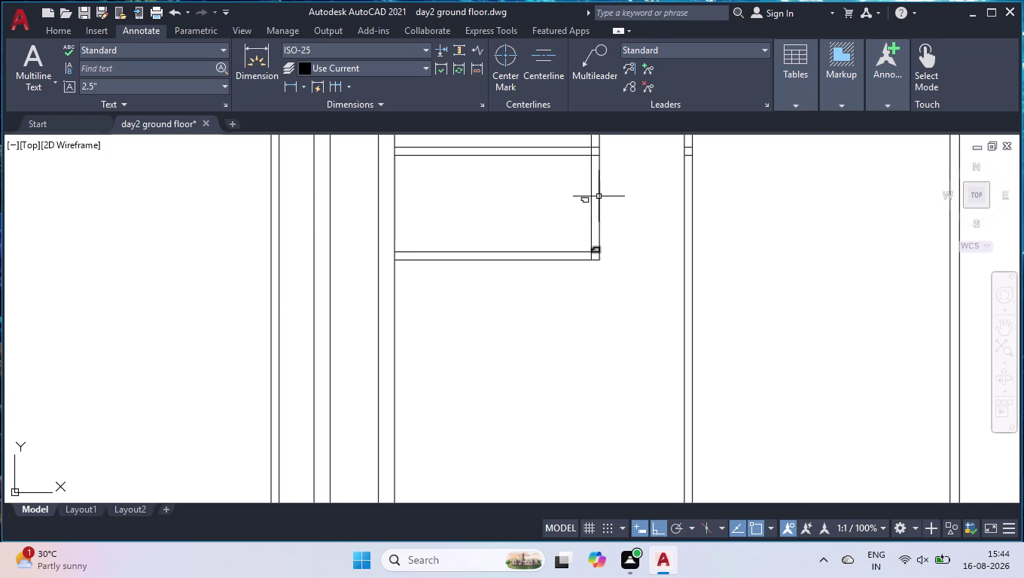
scroll(up, 3)
Move the small jamb outline onto the right-hand wall corner.
click(572, 203)
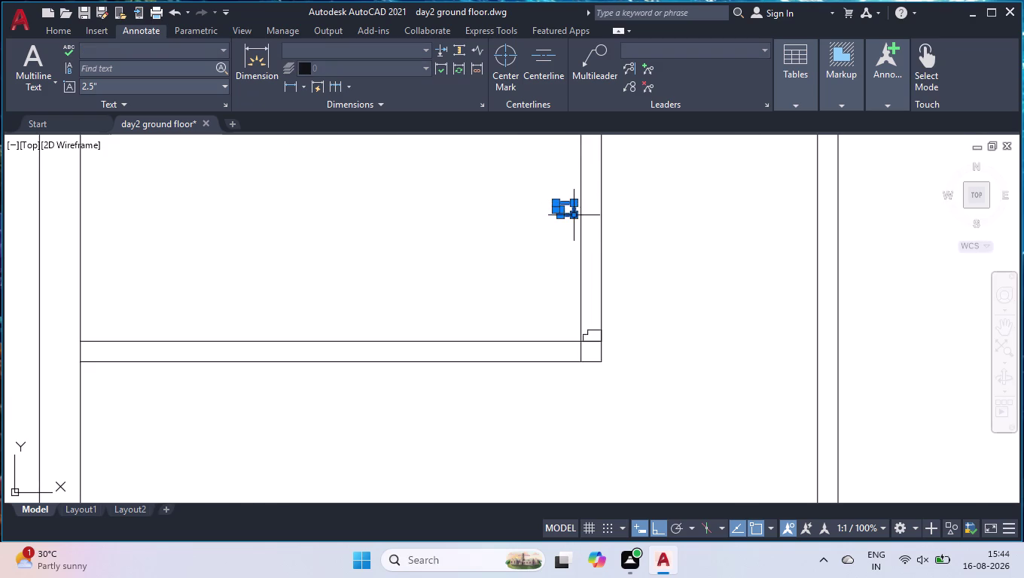
scroll(up, 3)
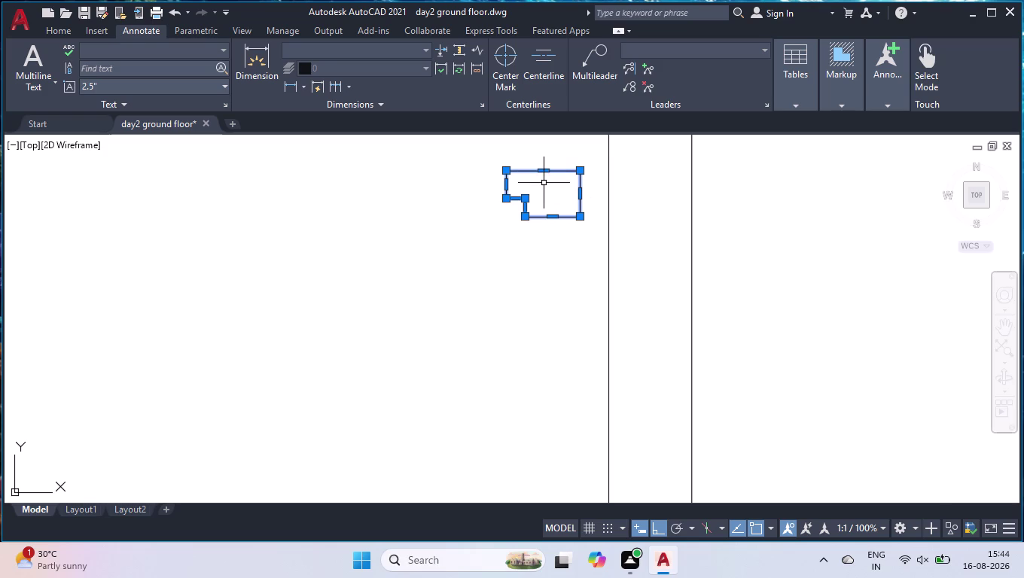
text(mov)
key(Return)
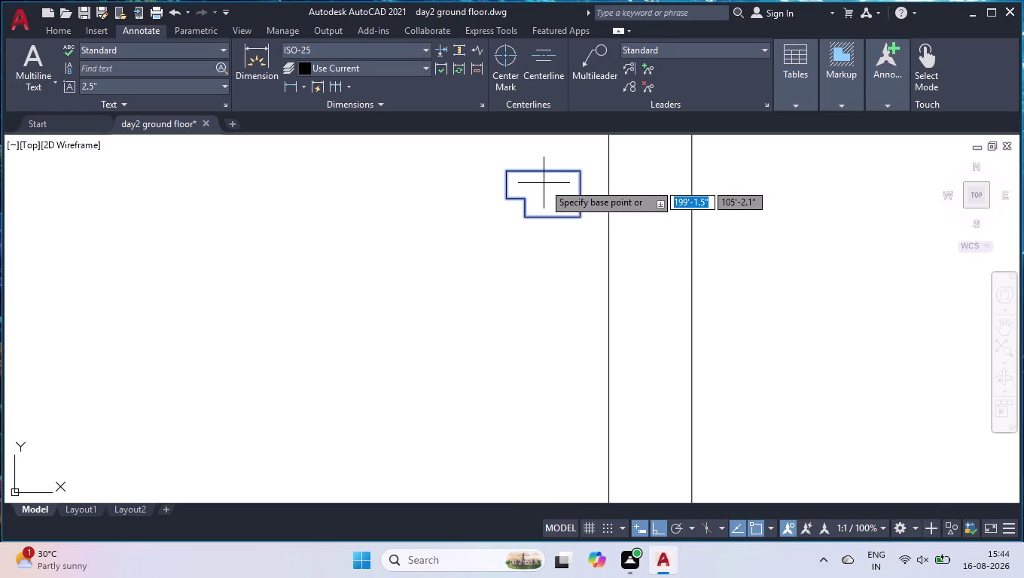
click(580, 216)
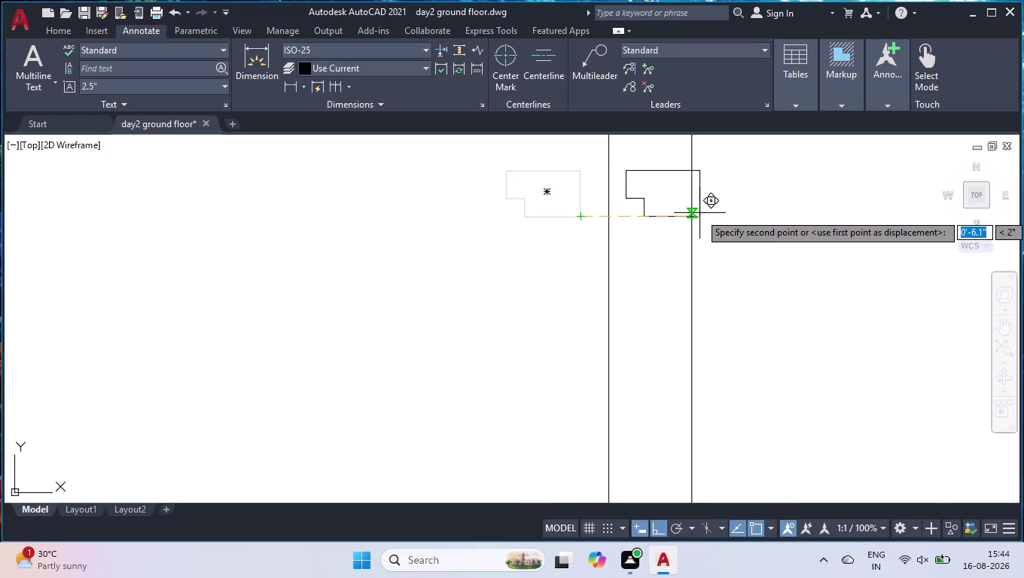
click(689, 215)
scroll(down, 3)
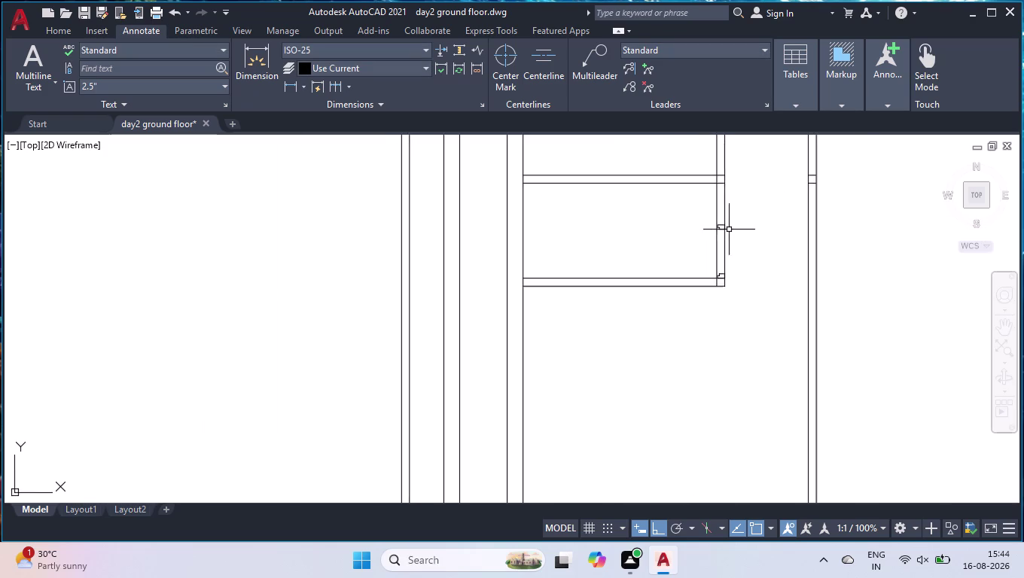
scroll(up, 3)
scroll(up, 3)
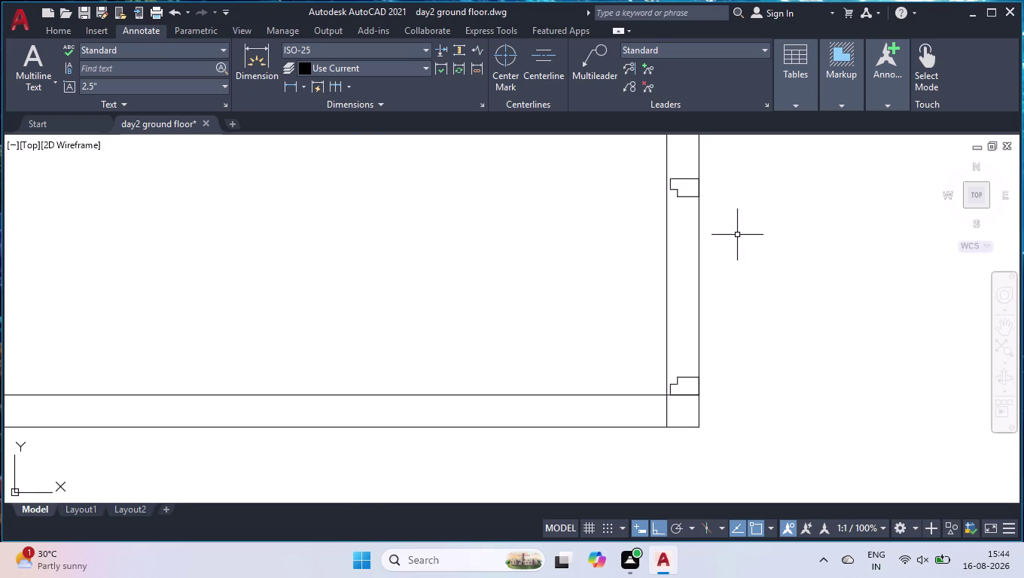
Open the Tool Palettes with Ctrl+3 to show sample door and window blocks.
scroll(down, 3)
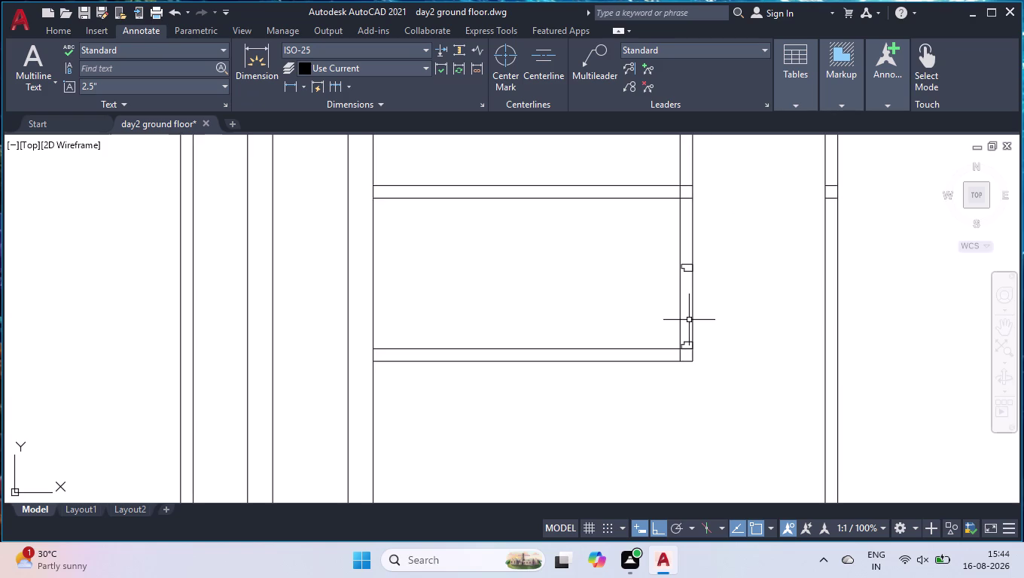
key(ctrl+3)
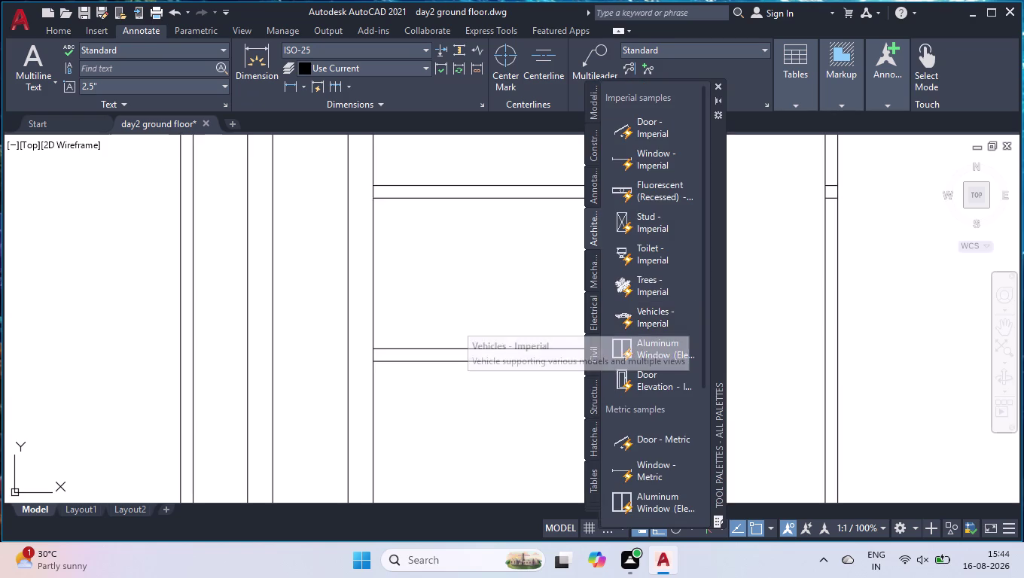
Insert the Door - Imperial block inside the room and select it.
click(632, 137)
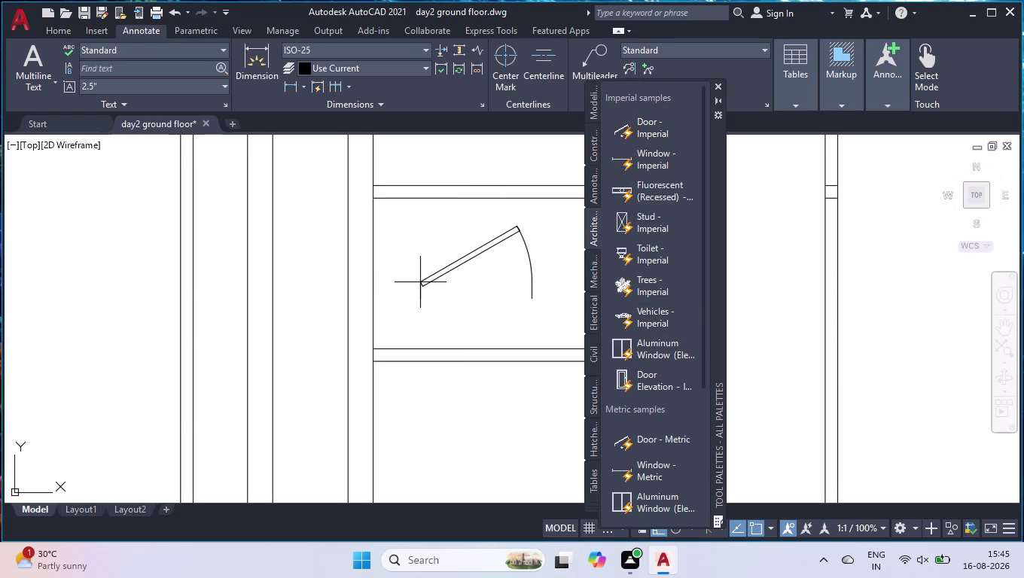
click(420, 282)
click(723, 88)
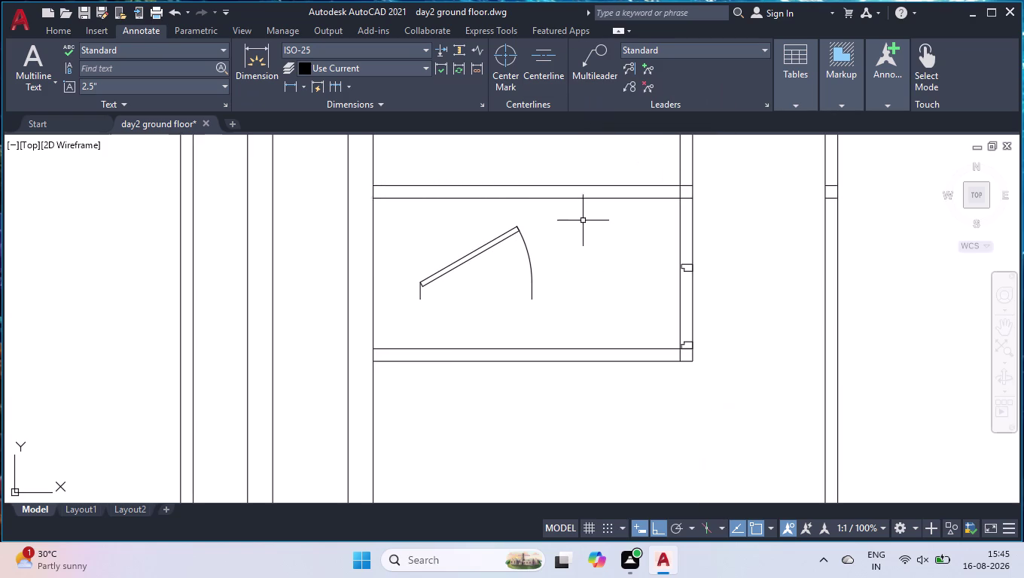
click(525, 242)
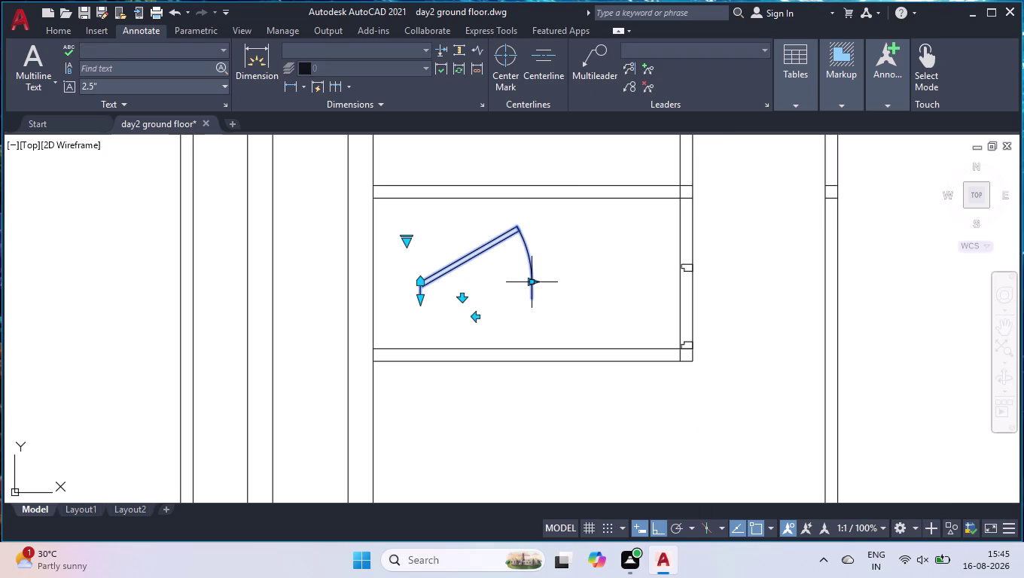
Swing the door open 90°, flip it, and narrow it to 2'-4".
click(407, 244)
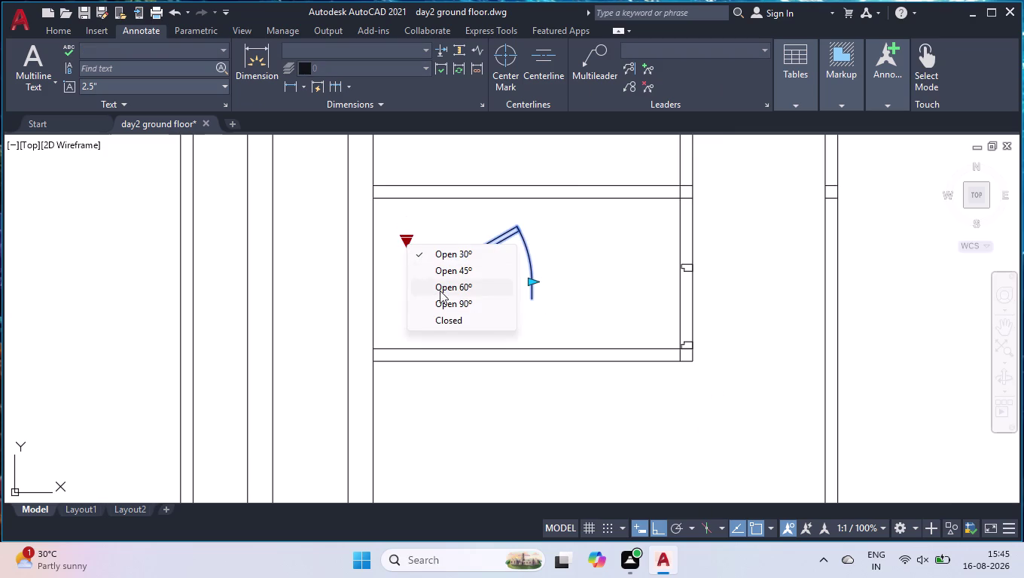
click(444, 302)
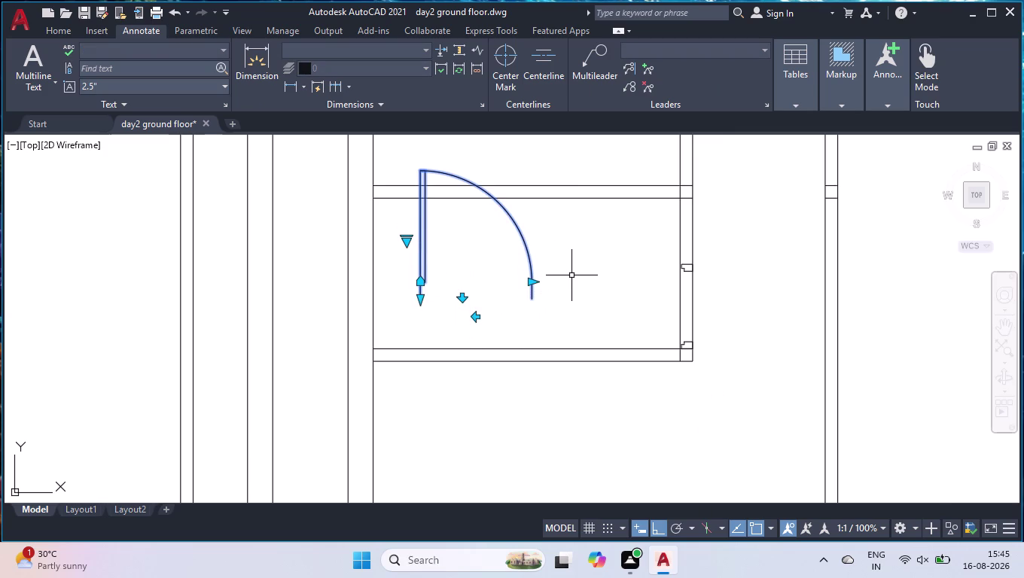
click(463, 299)
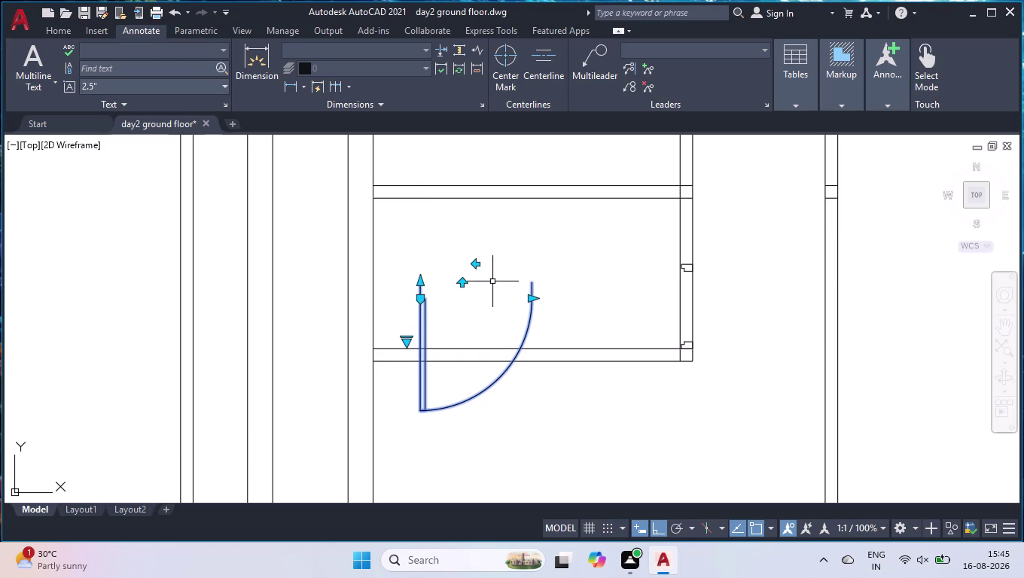
click(479, 265)
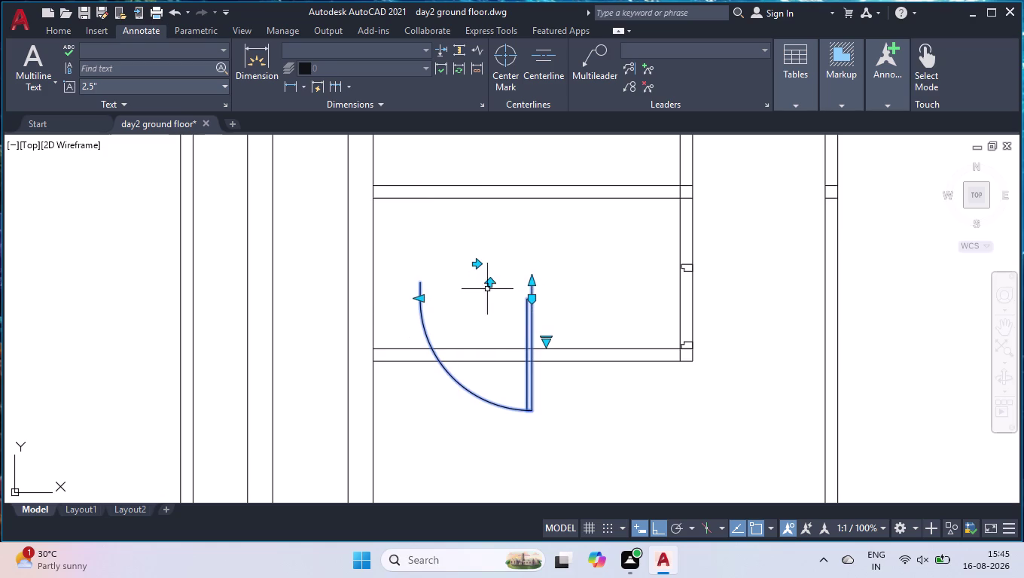
click(422, 299)
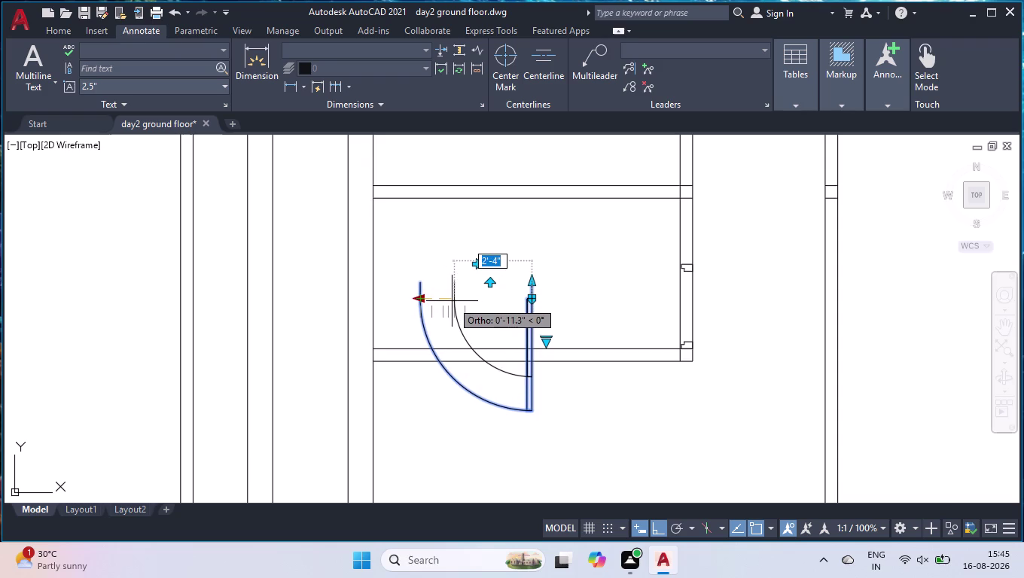
click(452, 302)
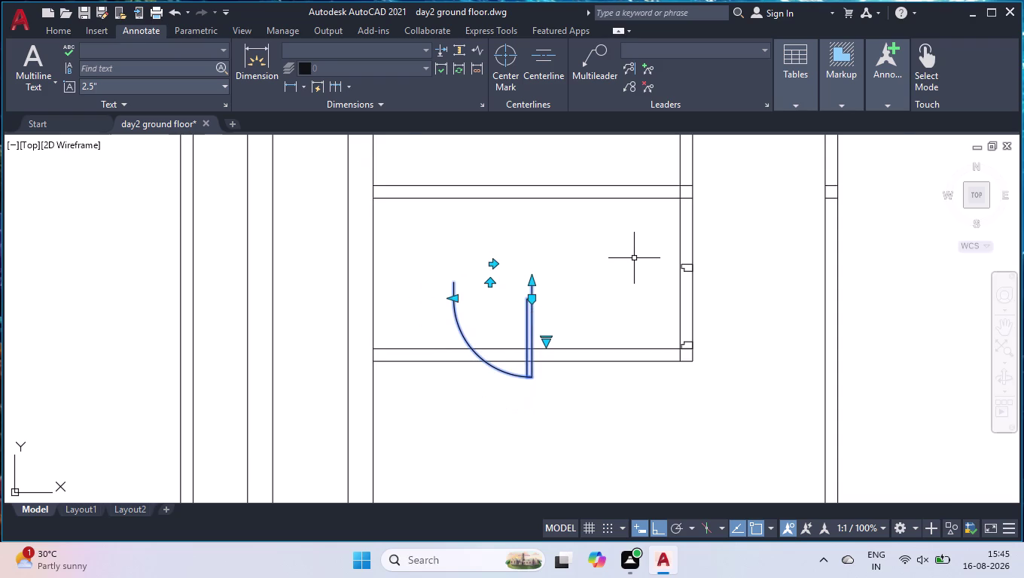
scroll(down, 3)
scroll(down, 3)
scroll(up, 3)
scroll(up, 3)
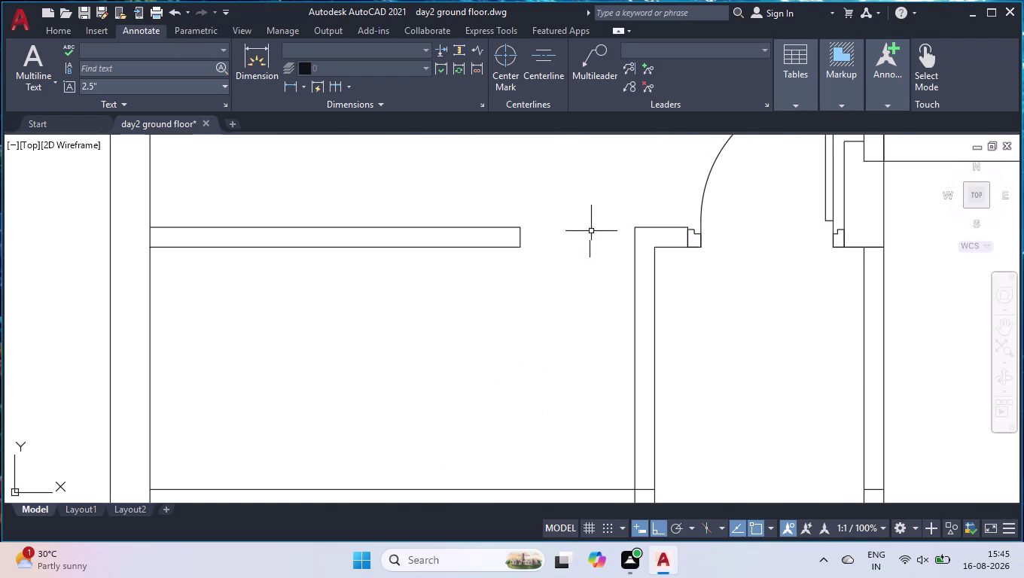
scroll(up, 3)
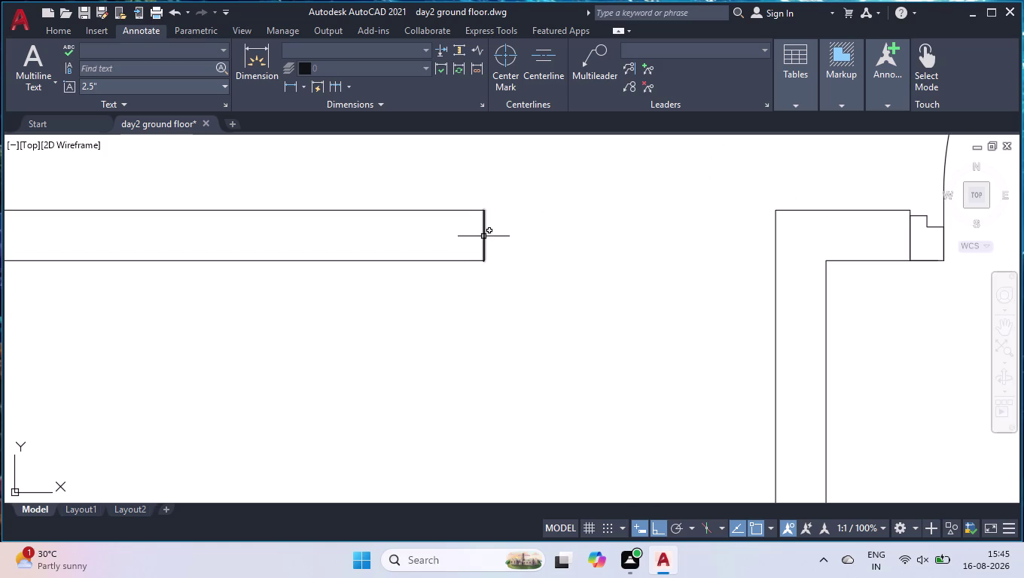
Shift the partition's end line 2" inward.
click(484, 236)
click(484, 235)
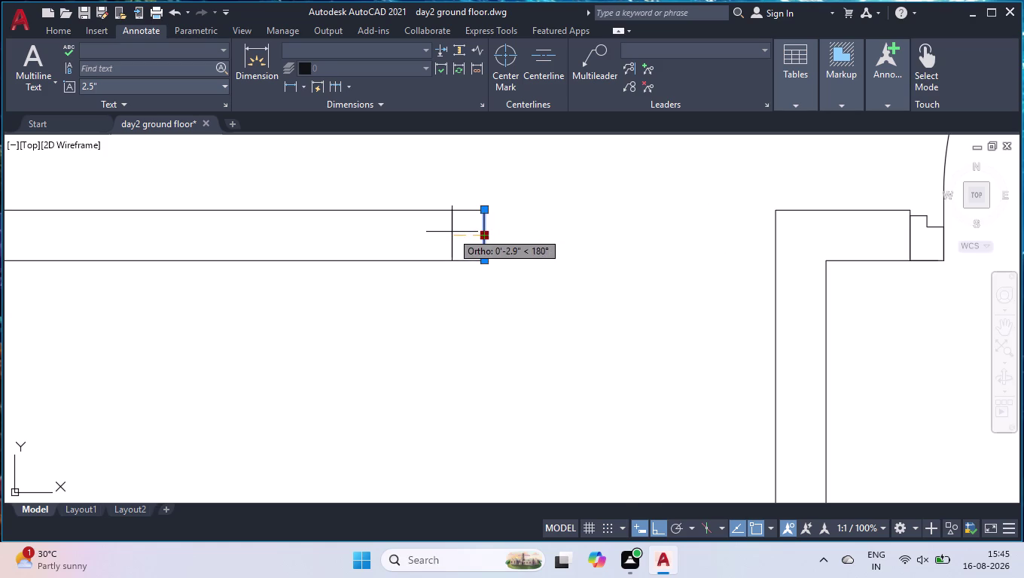
text(2")
key(Return)
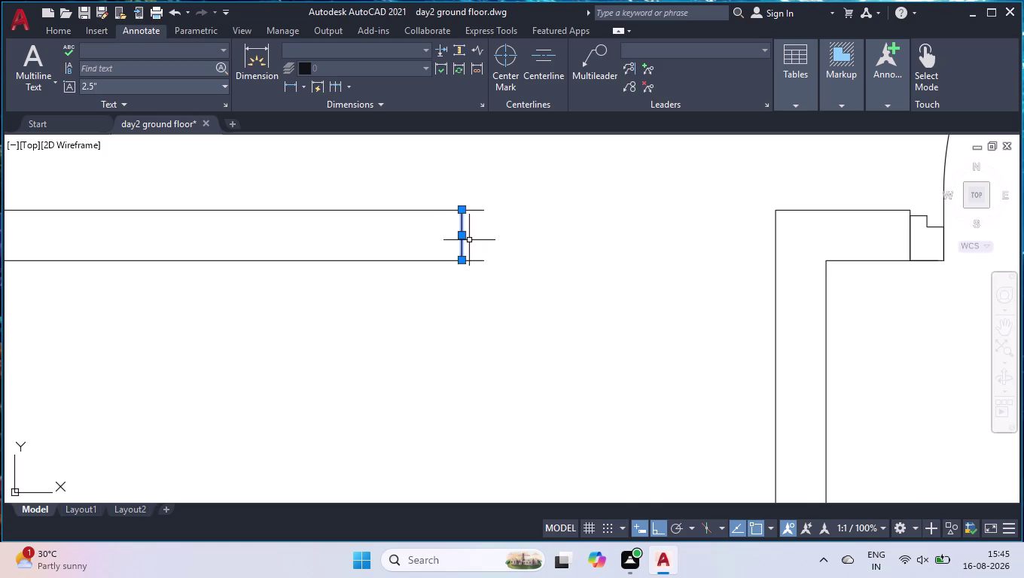
scroll(down, 3)
Move the door block into the partition opening.
text(mo)
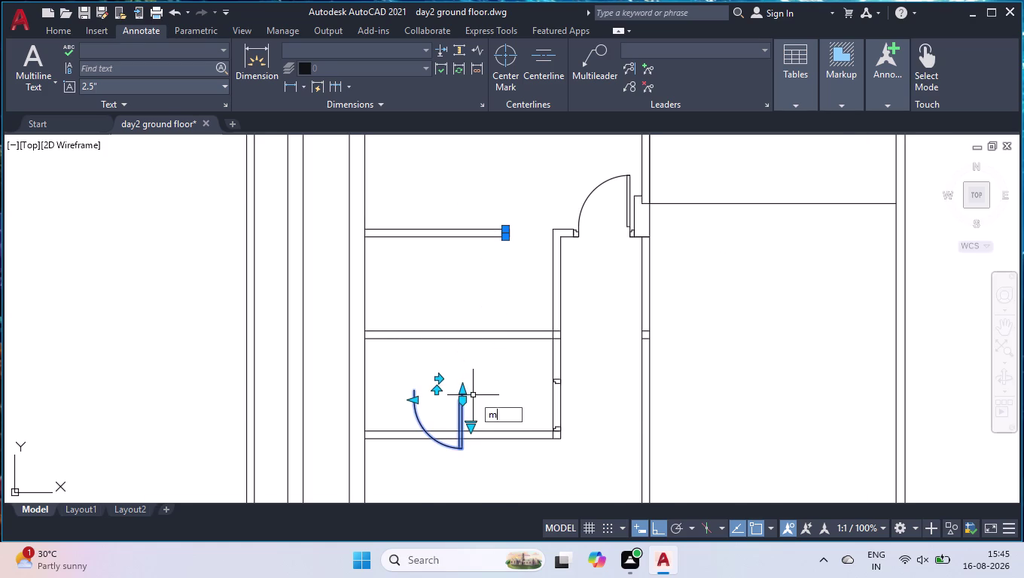
text(v)
key(Return)
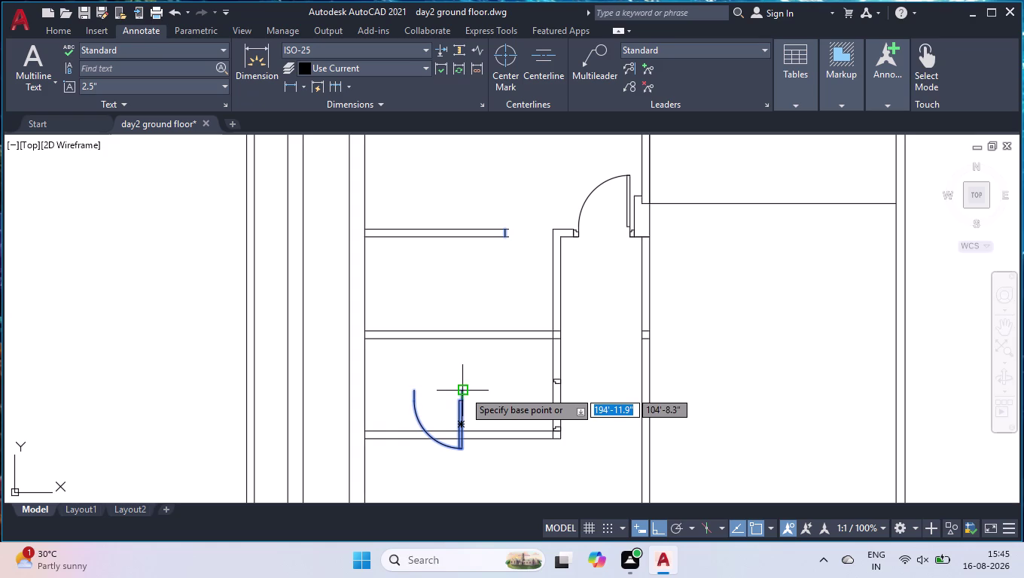
click(464, 391)
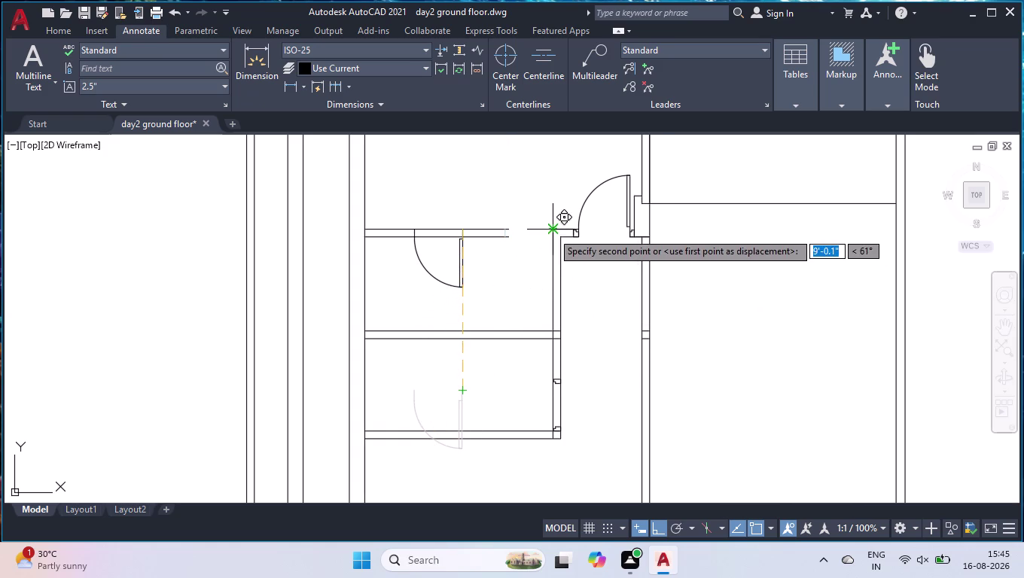
click(552, 232)
scroll(down, 3)
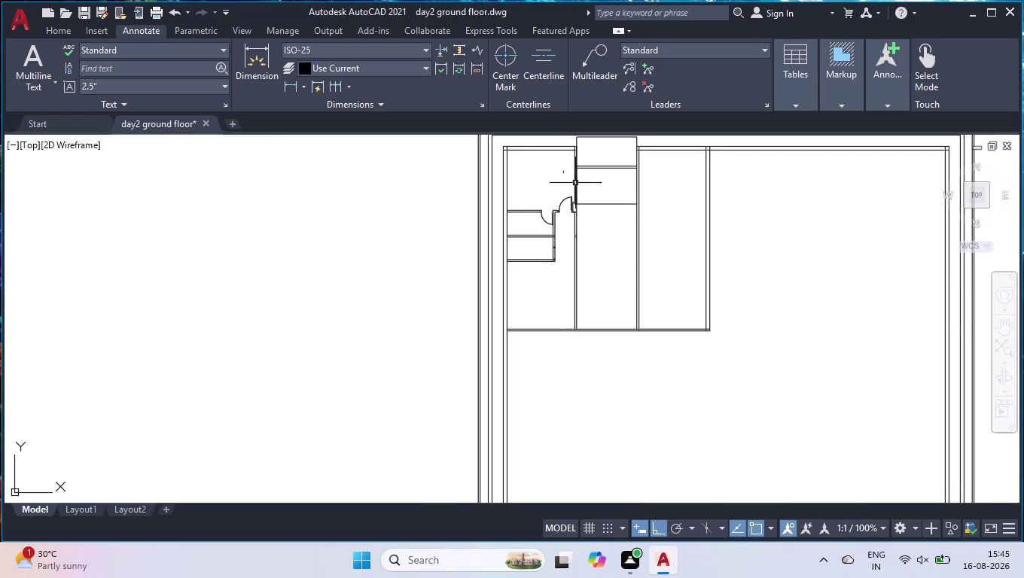
scroll(up, 3)
Move the short jamb line to the wall corner.
click(521, 156)
click(467, 177)
scroll(up, 3)
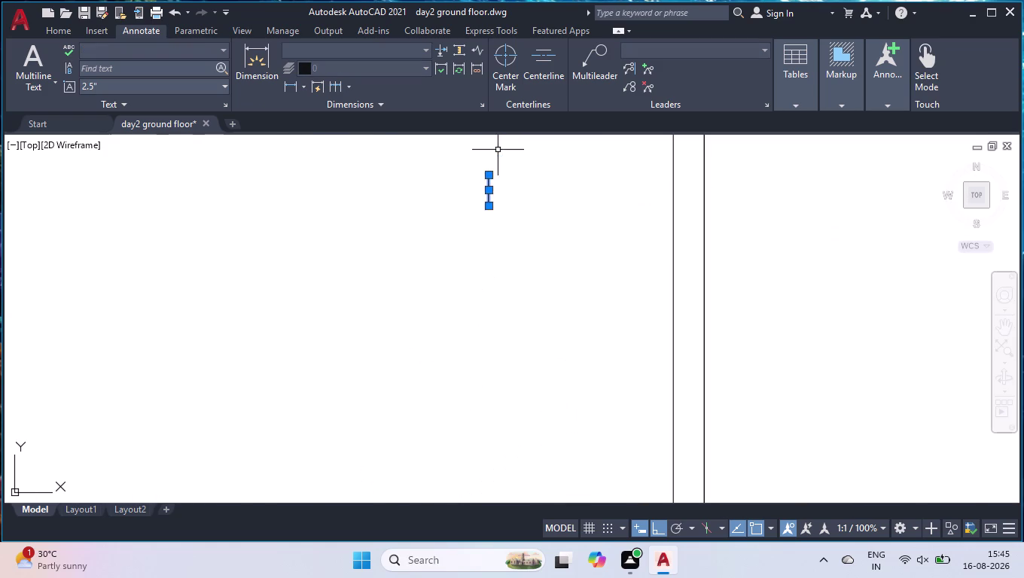
text(mov)
key(Return)
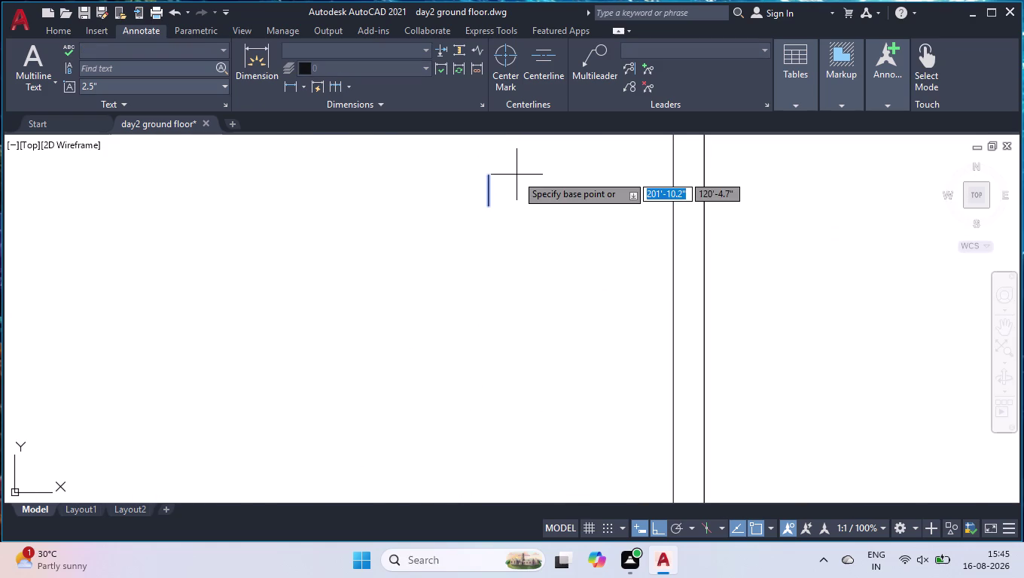
click(488, 177)
scroll(down, 3)
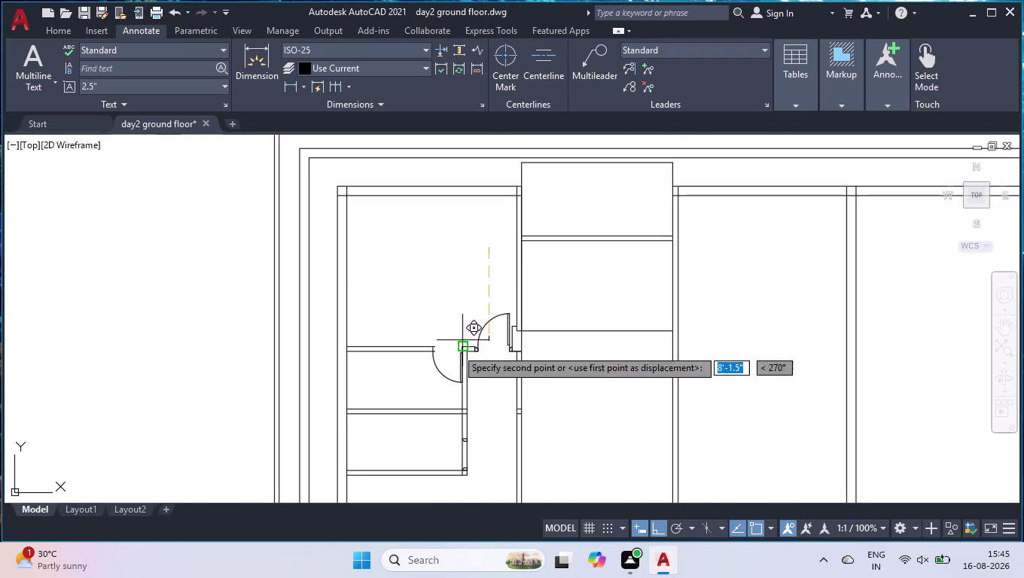
scroll(up, 3)
scroll(up, 3)
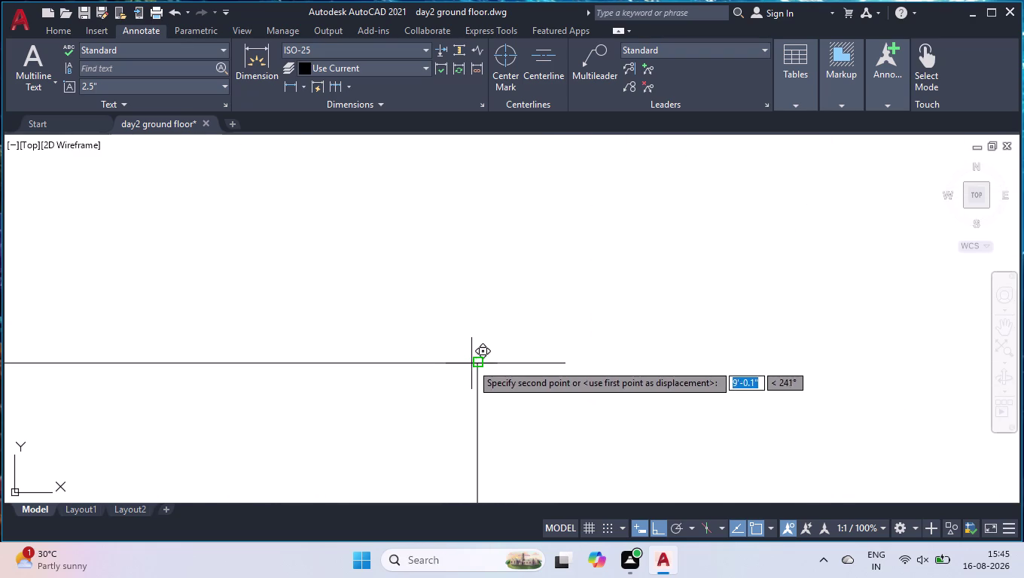
click(477, 365)
scroll(down, 3)
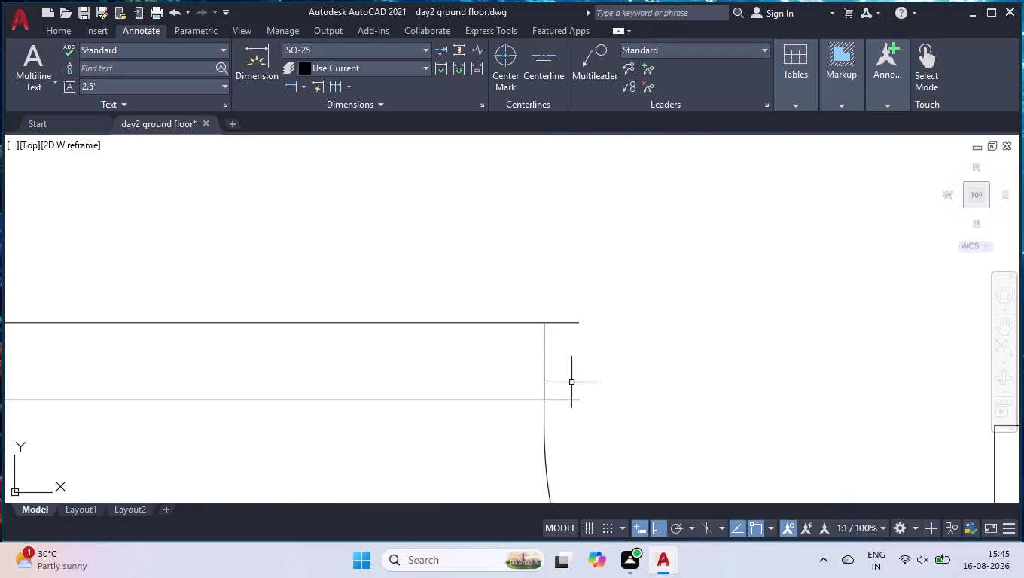
scroll(up, 3)
scroll(down, 3)
scroll(down, 3)
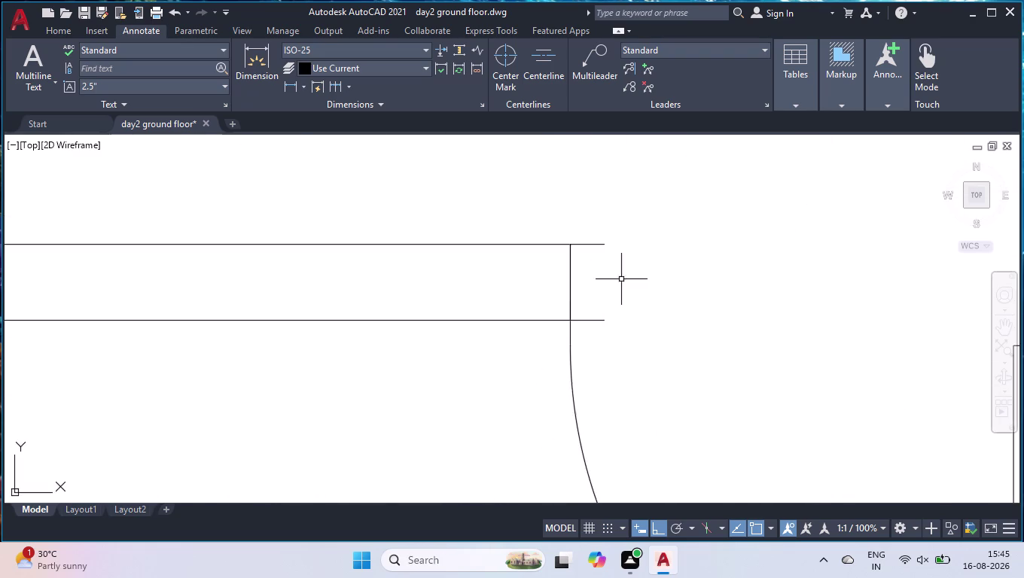
scroll(down, 3)
Trim the two overshooting wall line ends past the vertical wall edge.
text(tr)
key(Return)
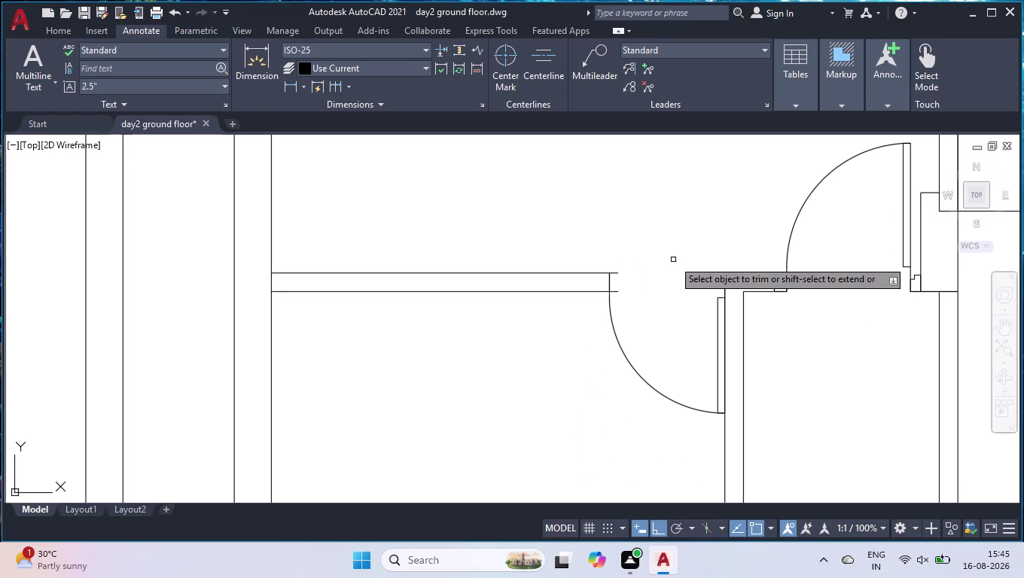
scroll(up, 3)
scroll(up, 3)
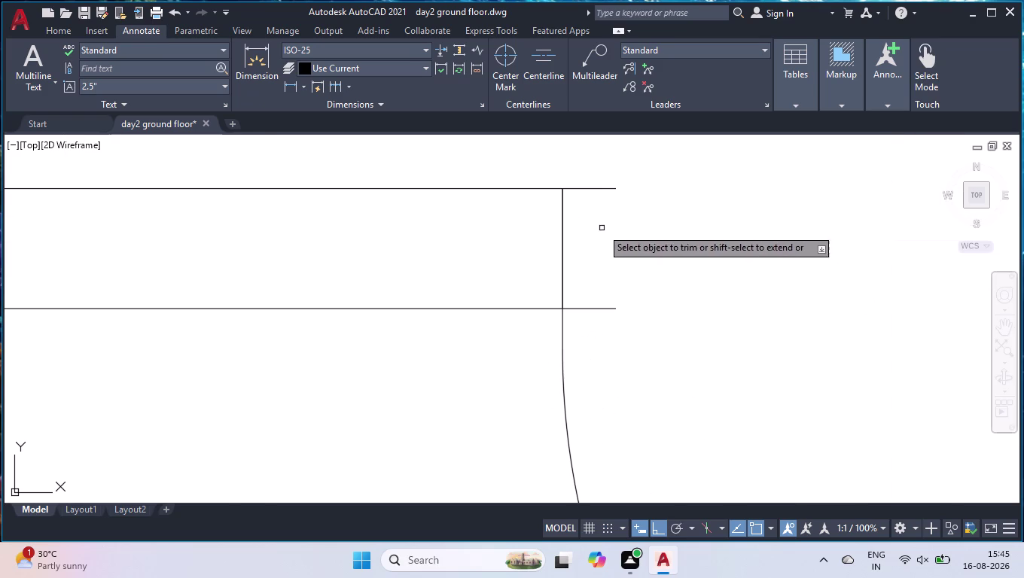
click(594, 174)
click(581, 335)
scroll(down, 3)
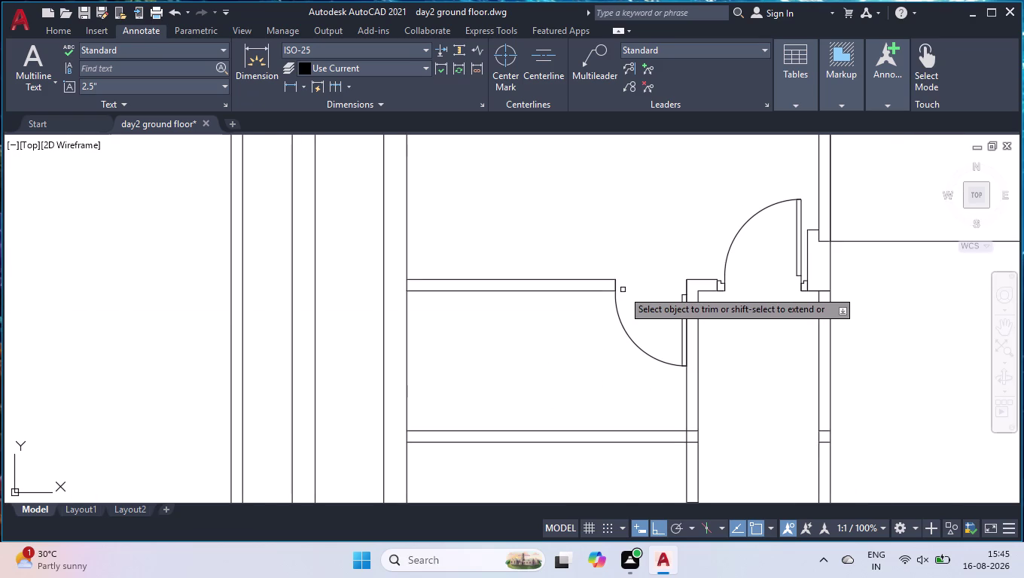
key(space)
scroll(down, 3)
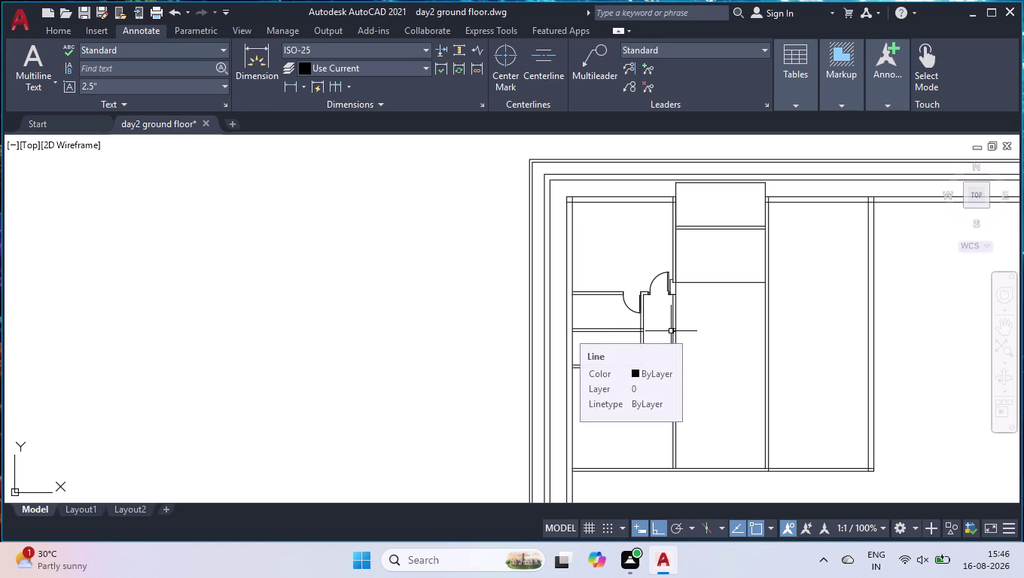
Delete the four small stepped jamb outline pieces on the lower partition wall.
scroll(up, 3)
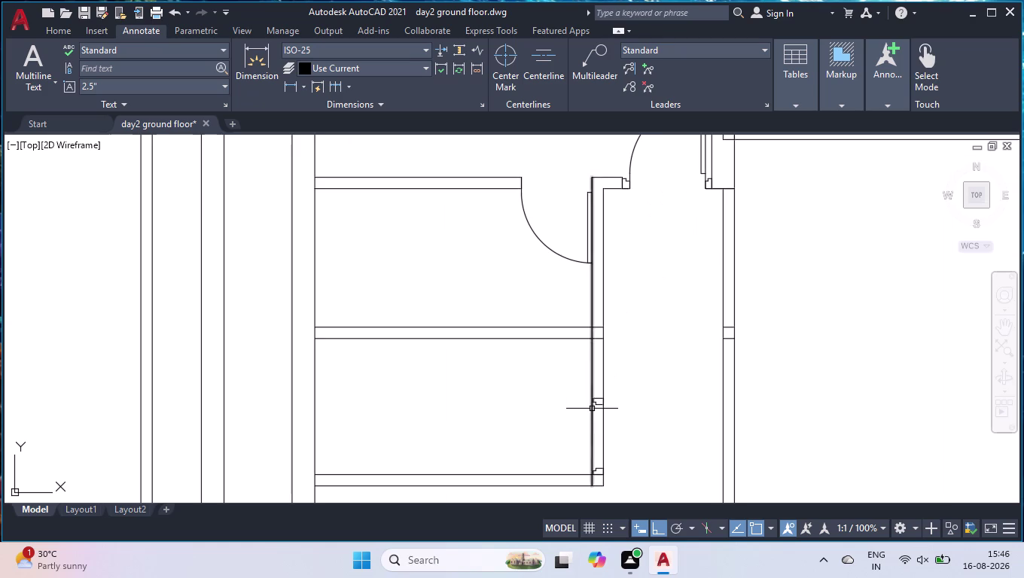
scroll(up, 3)
click(603, 363)
click(581, 428)
scroll(down, 3)
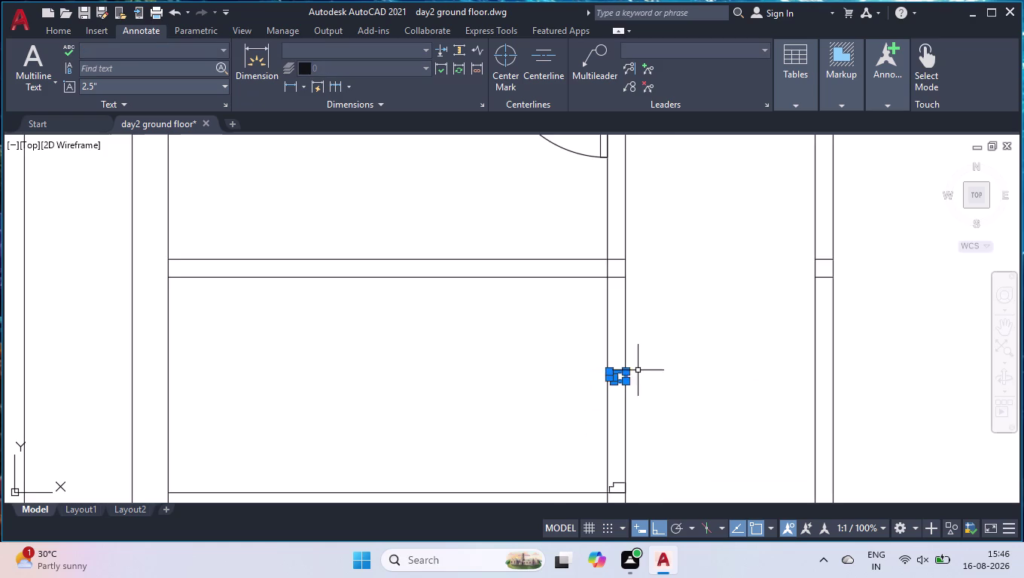
scroll(down, 3)
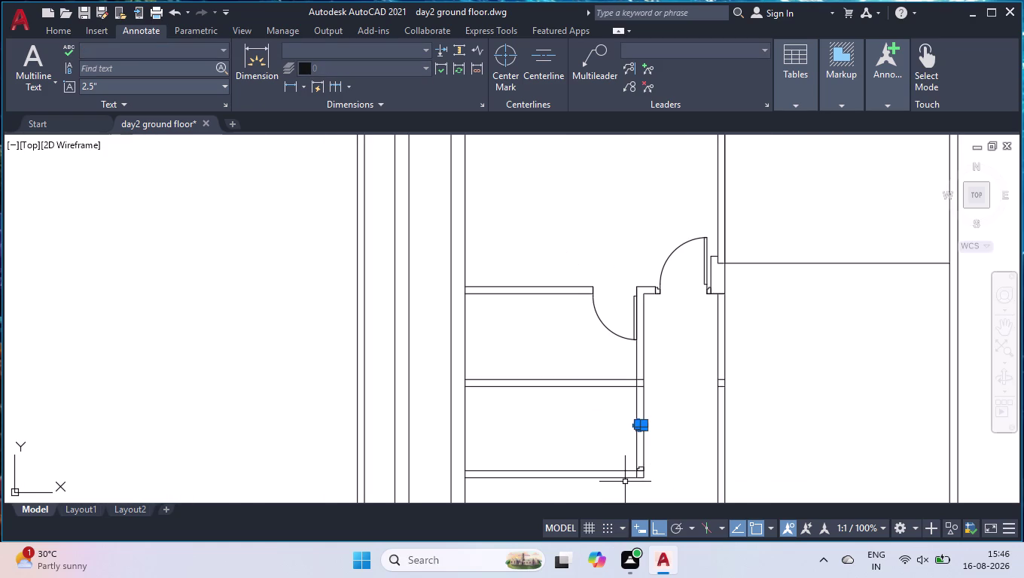
scroll(up, 3)
scroll(up, 3)
click(671, 368)
click(630, 409)
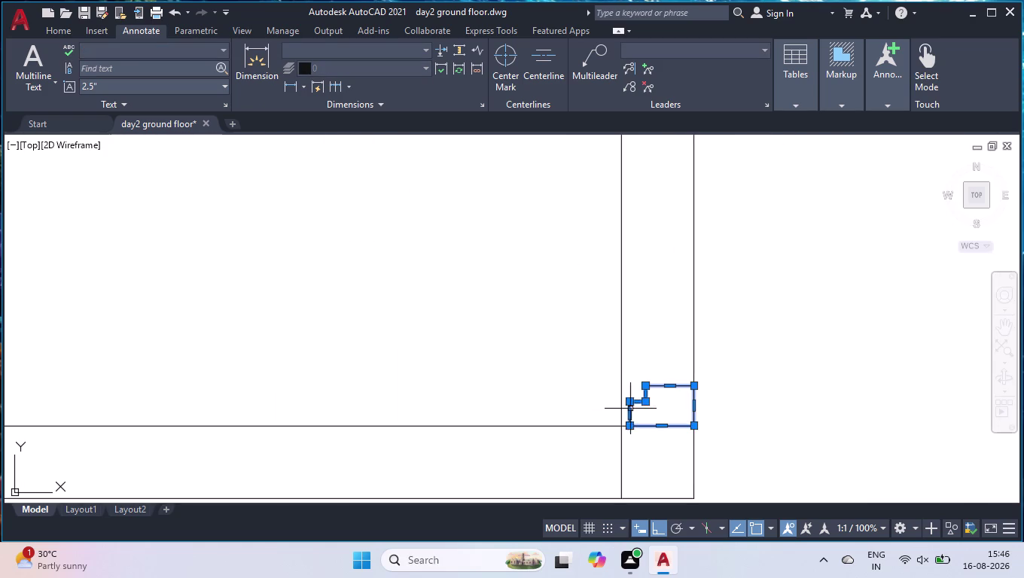
key(Delete)
key(Delete)
scroll(down, 3)
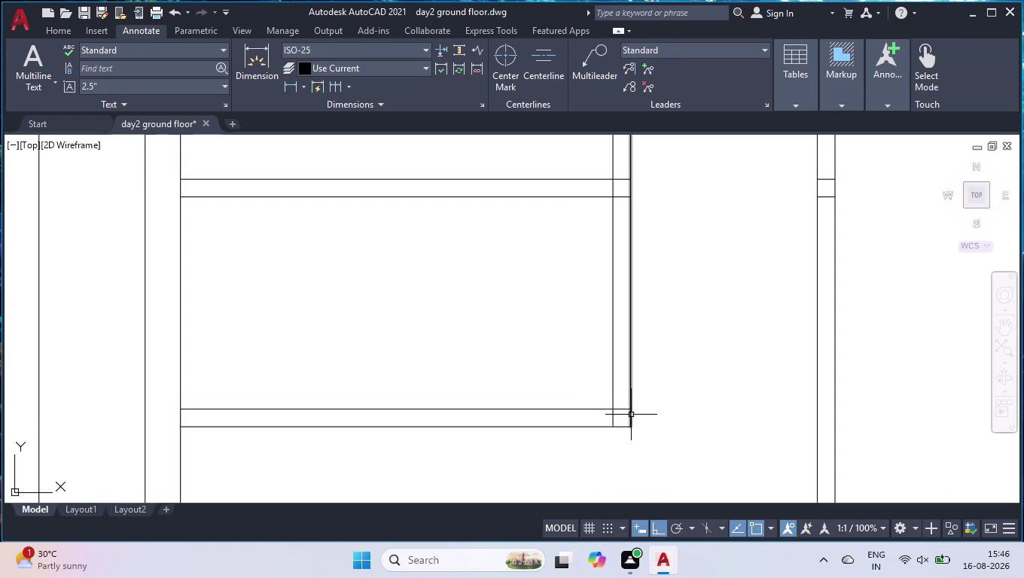
Offset the partition's bottom end line 2'6.5" upward inside the wall.
key(o)
text(ff)
key(Return)
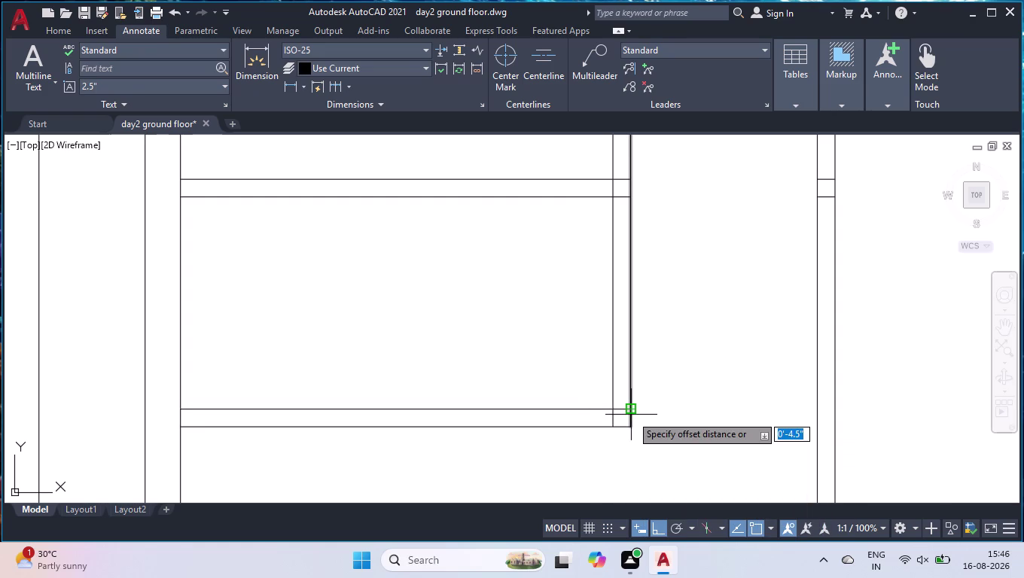
text(2')
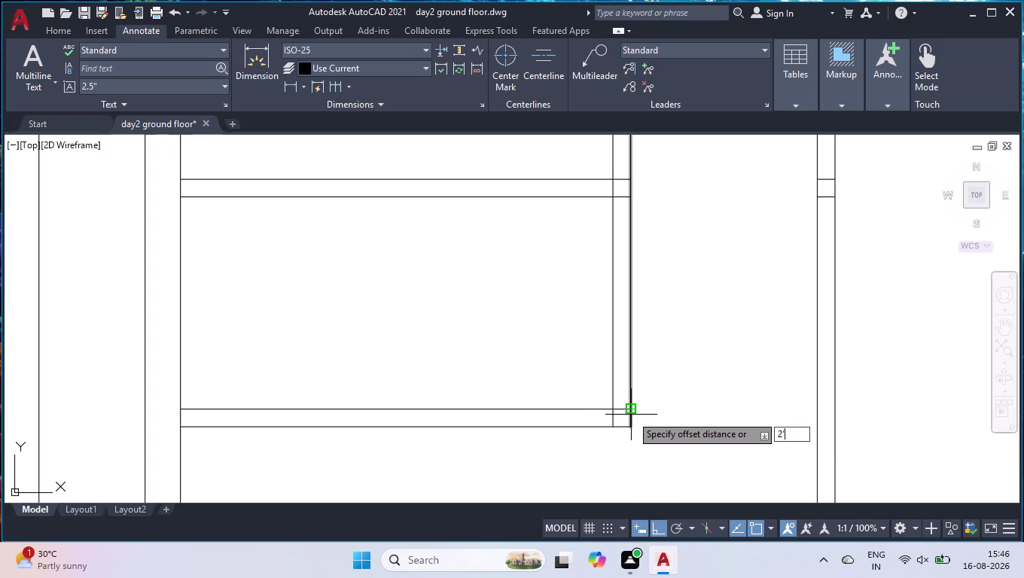
text(6.)
text(5")
key(Return)
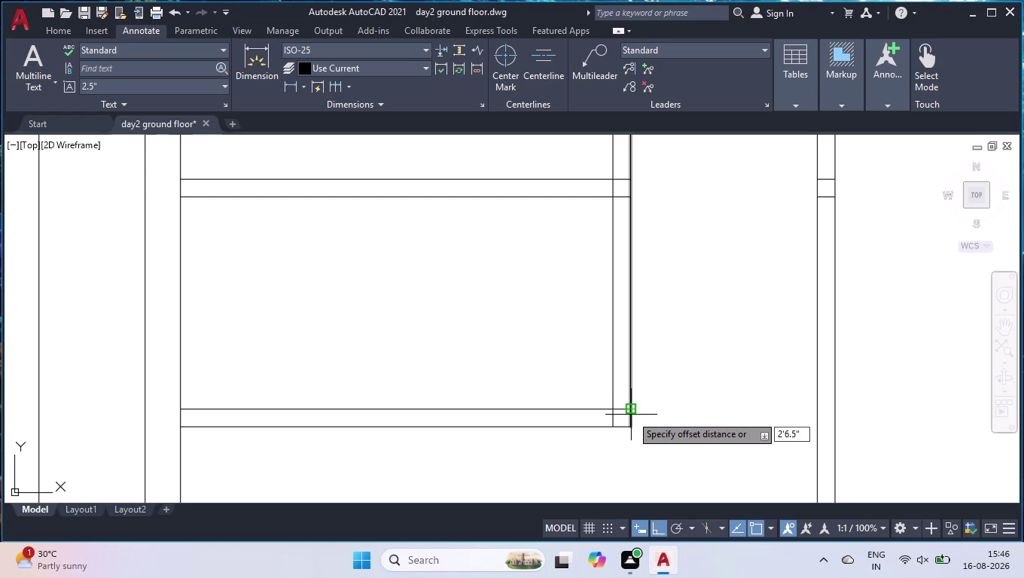
click(620, 409)
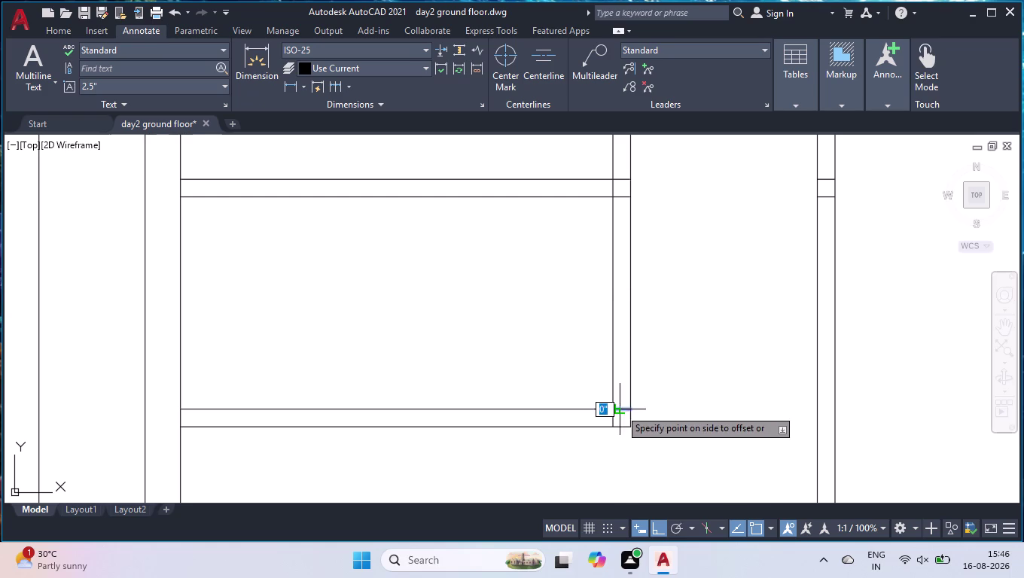
click(626, 345)
key(Return)
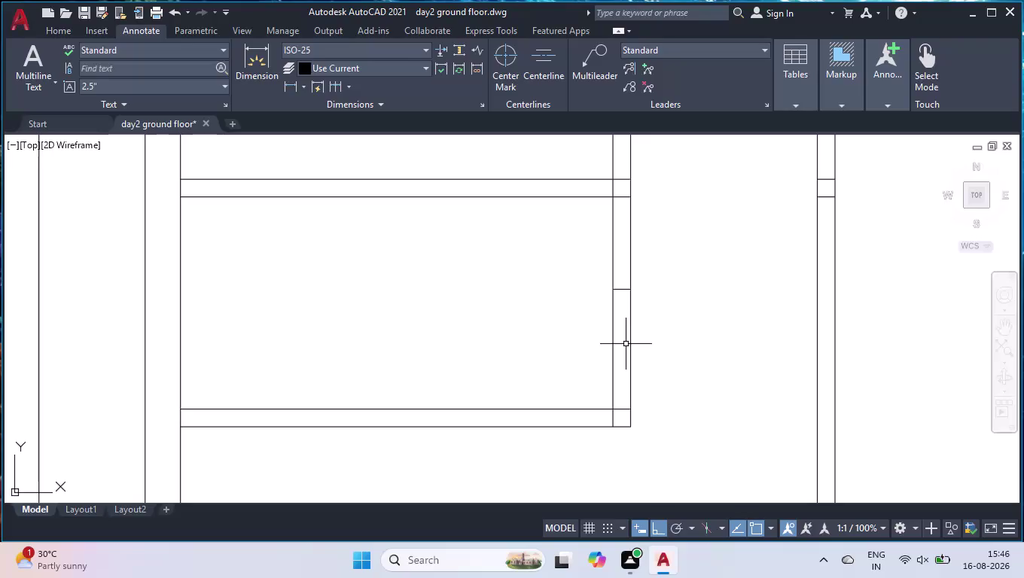
Move the new cross line 2.5" up using its midpoint grip.
scroll(down, 3)
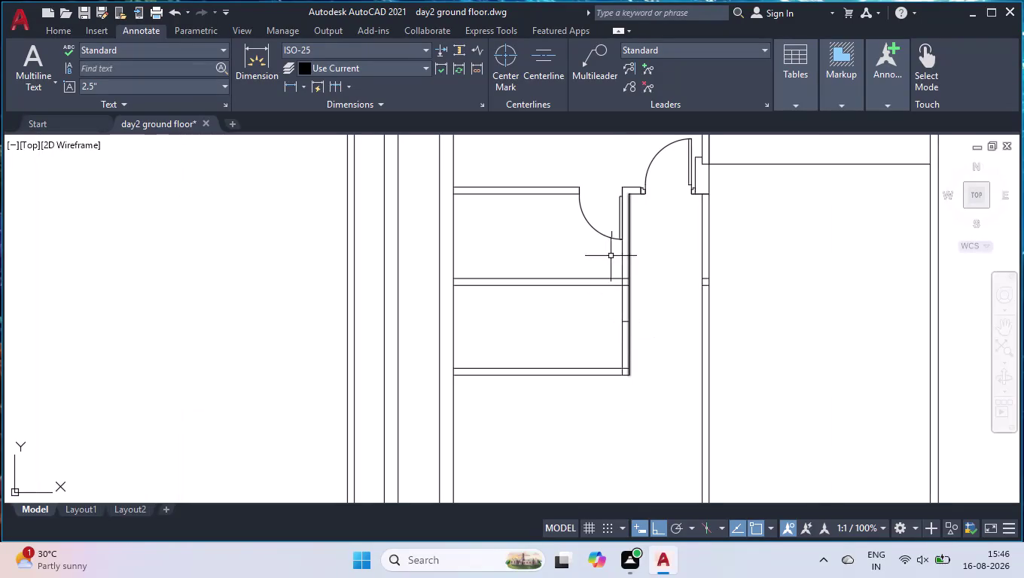
scroll(up, 3)
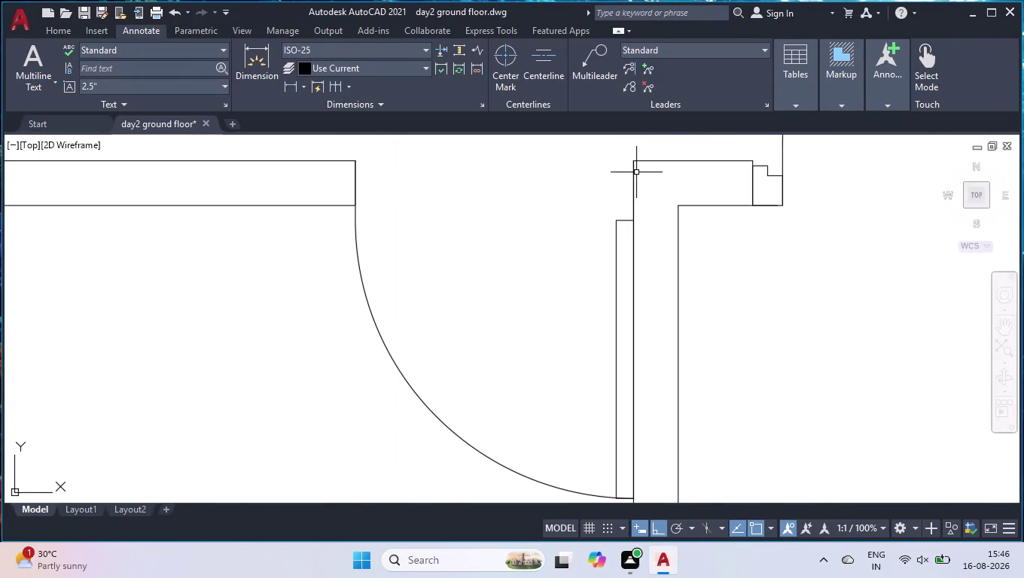
scroll(down, 3)
scroll(down, 3)
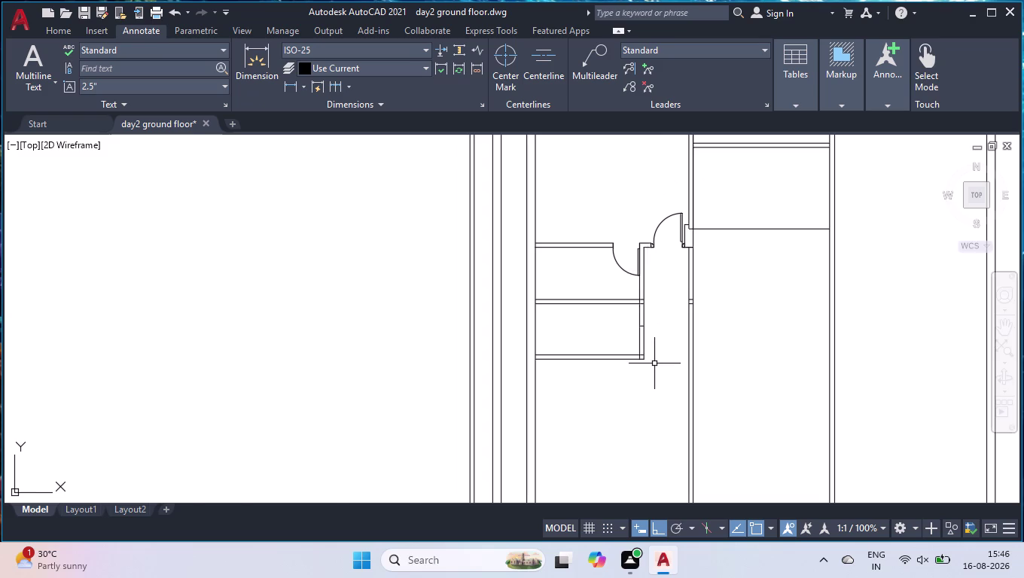
scroll(up, 3)
scroll(up, 3)
scroll(down, 3)
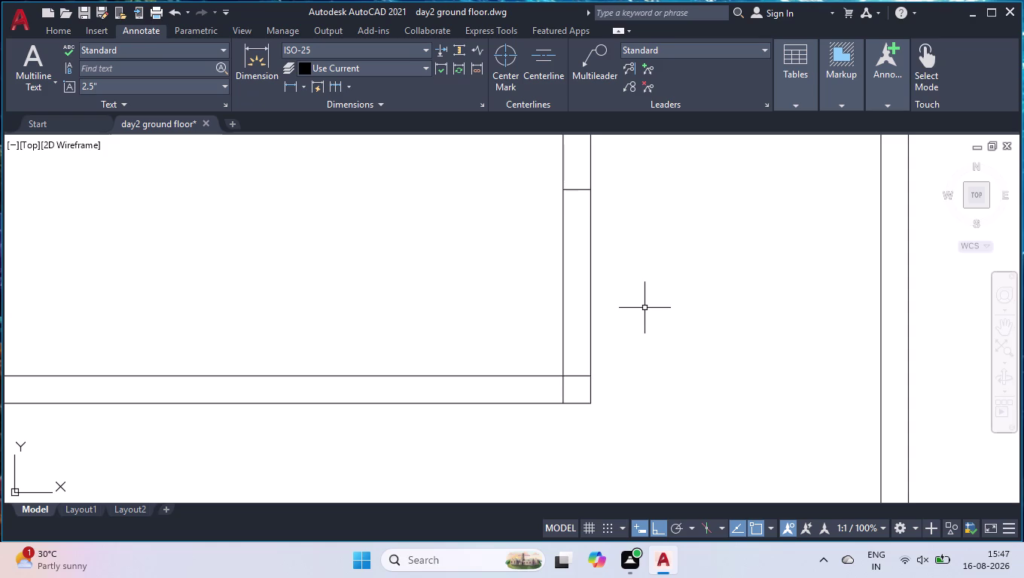
click(575, 190)
click(576, 191)
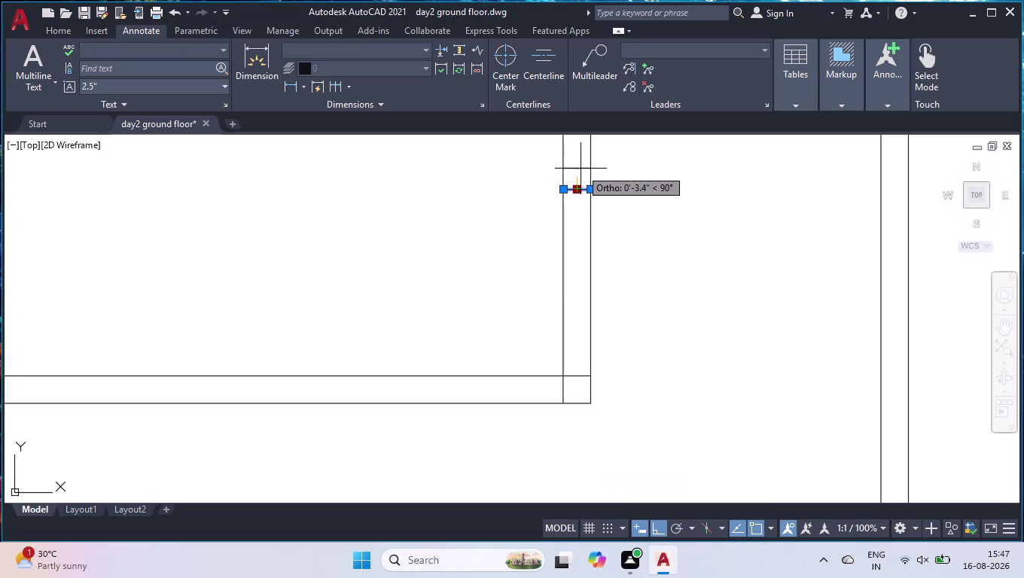
text(2.5)
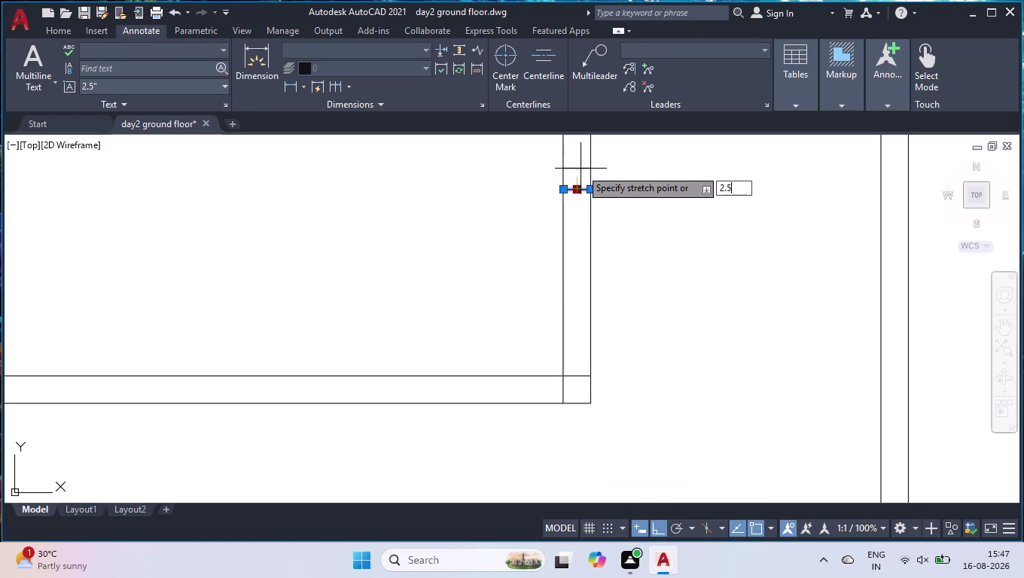
text(")
key(Return)
scroll(down, 3)
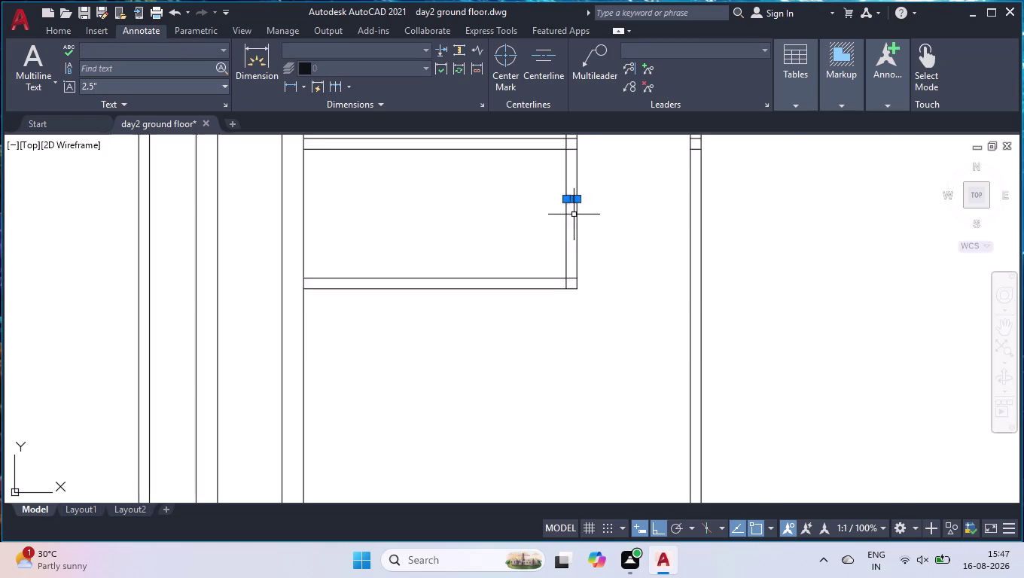
scroll(down, 3)
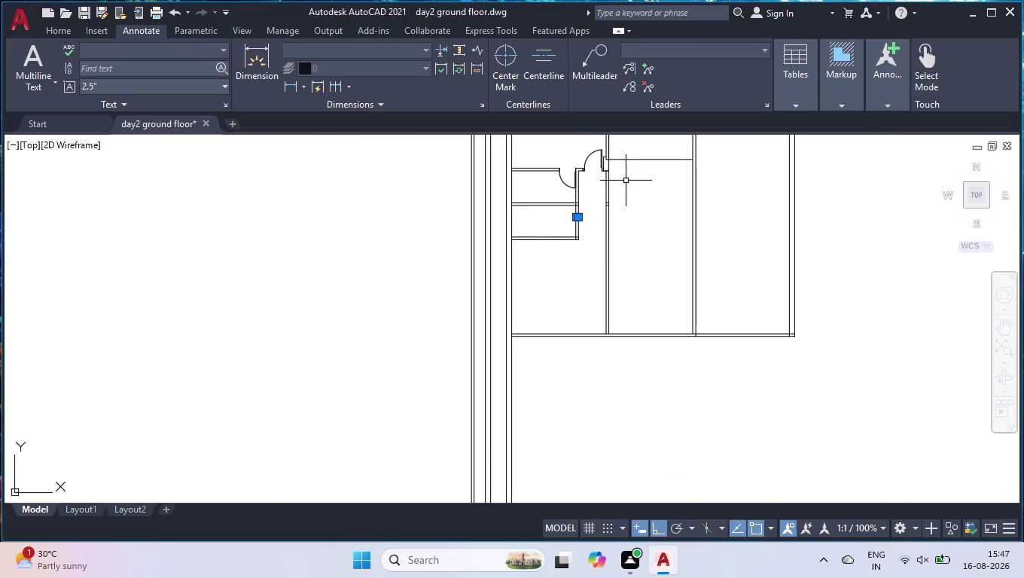
Cancel an accidental LINE command and exit TRIM without cutting anything.
key(l)
key(Return)
key(Return)
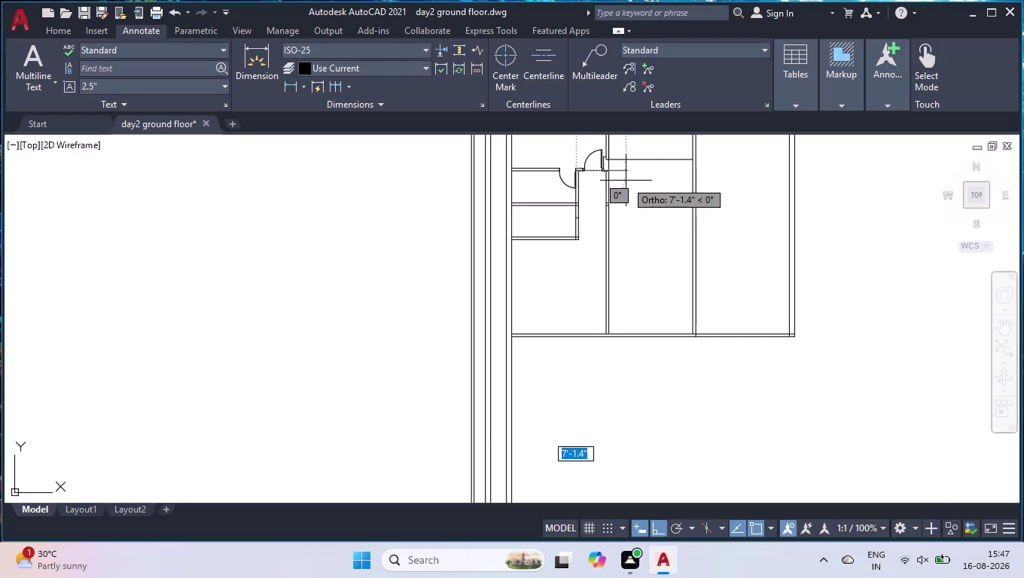
key(Return)
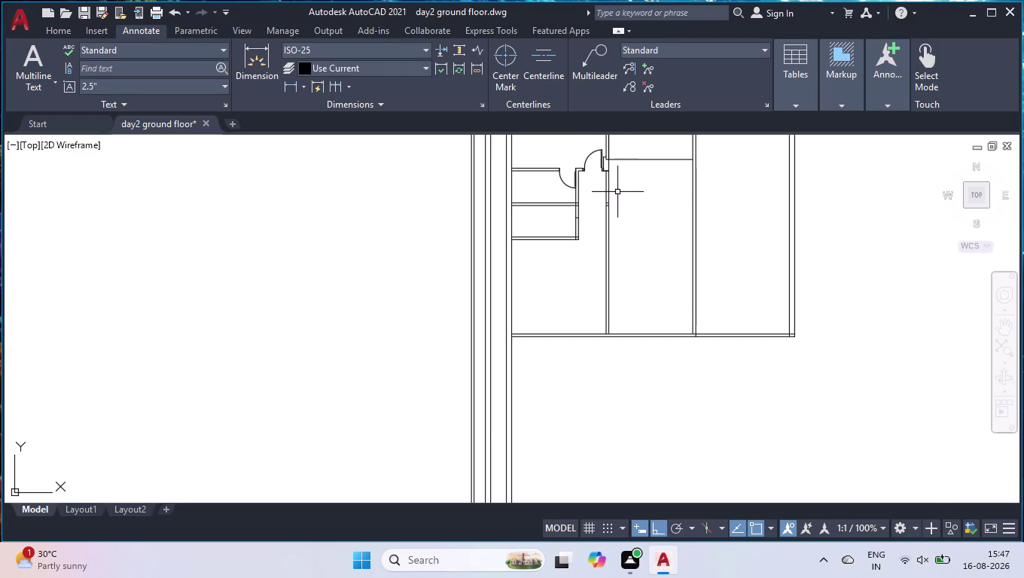
text(tr)
key(Return)
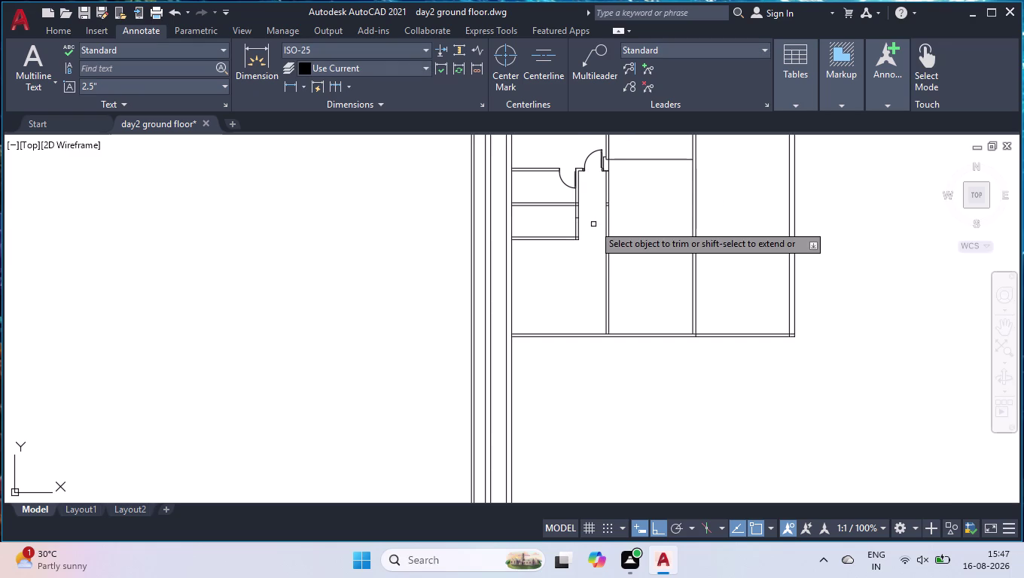
key(space)
key(space)
scroll(up, 3)
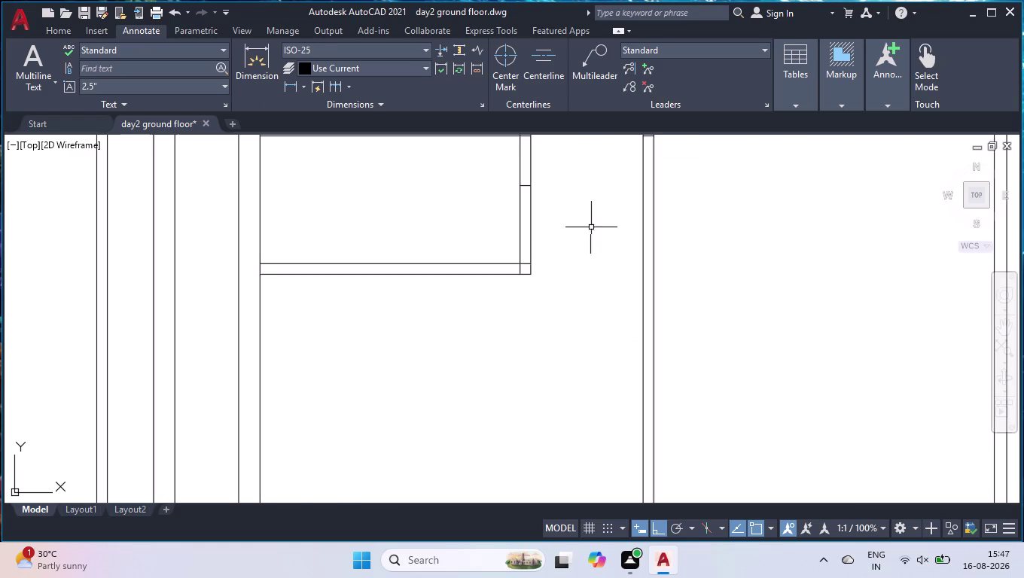
Draw the stepped jamb outline with 2.5", 3", 1" and 1" segments from the partition edge.
scroll(up, 3)
key(l)
key(Return)
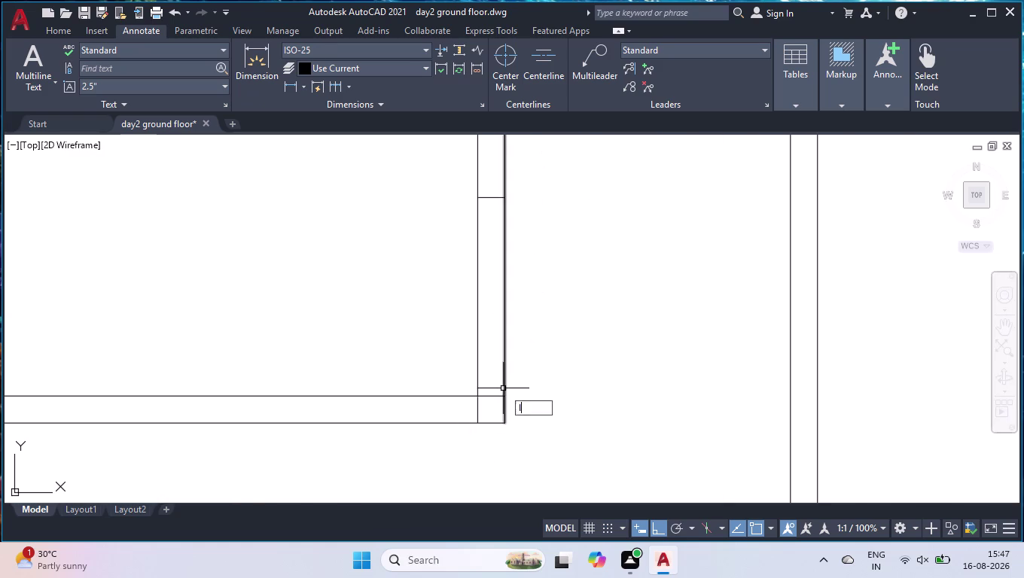
click(503, 395)
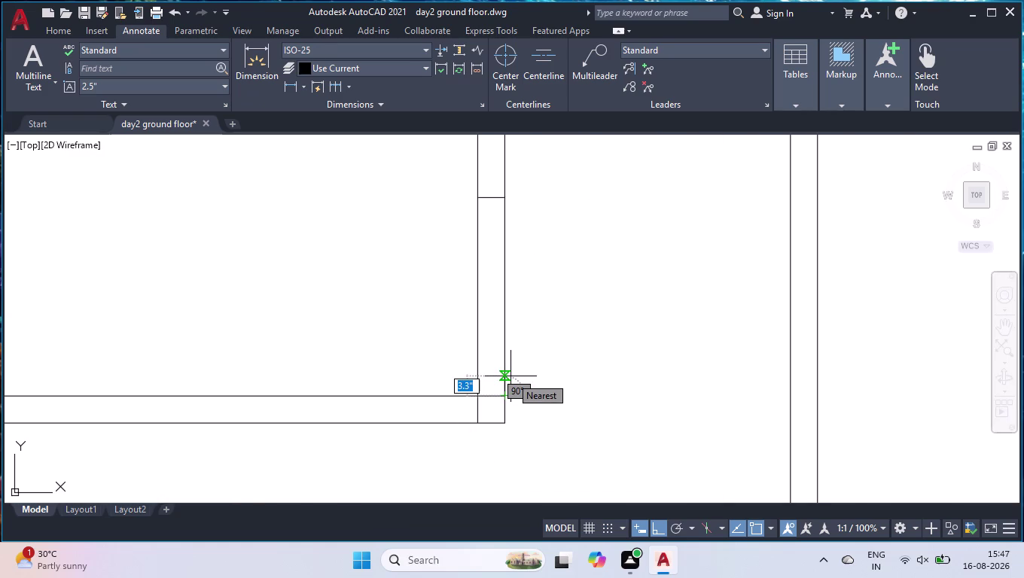
text(2.)
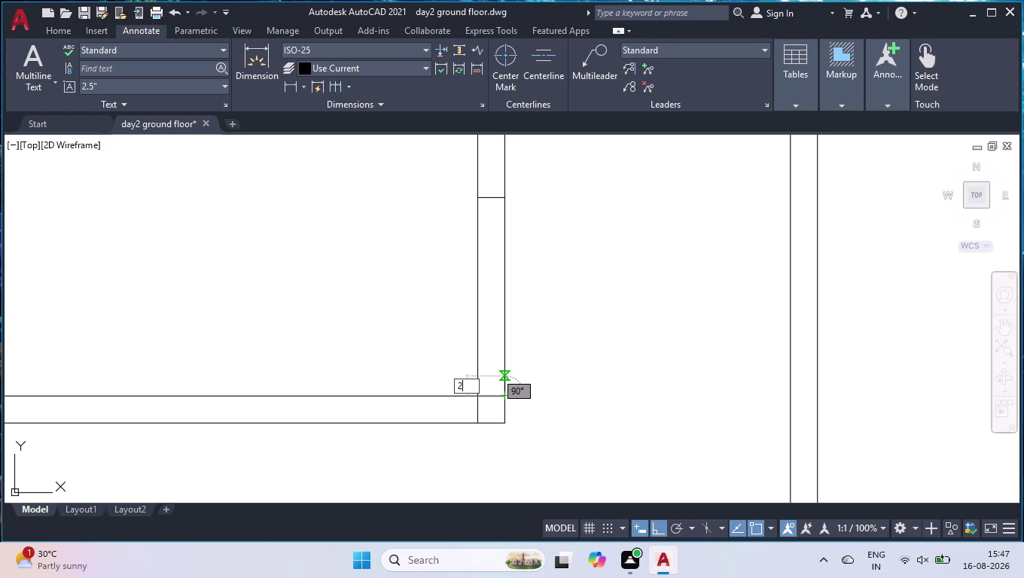
text(5")
key(Return)
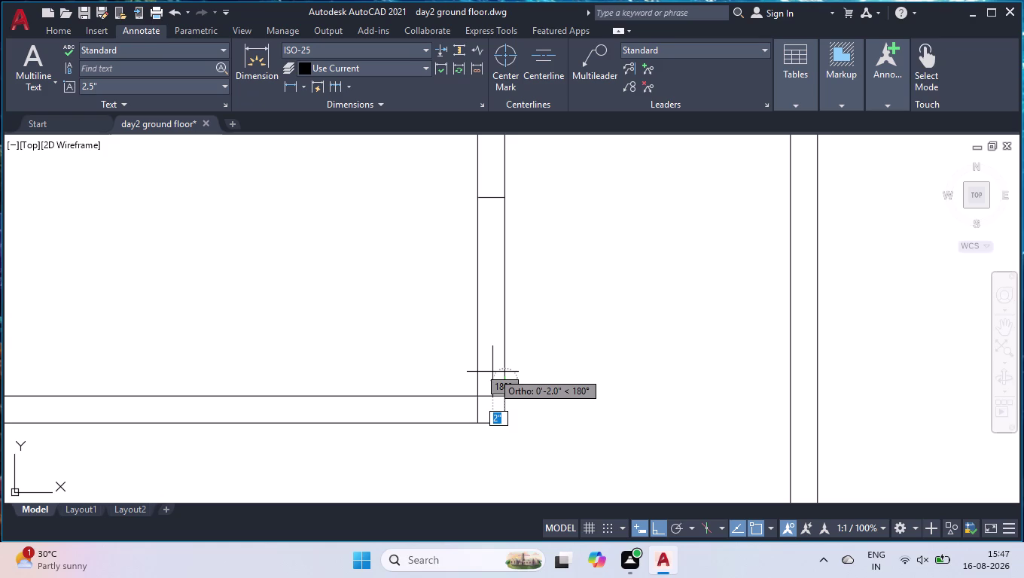
text(3")
key(Return)
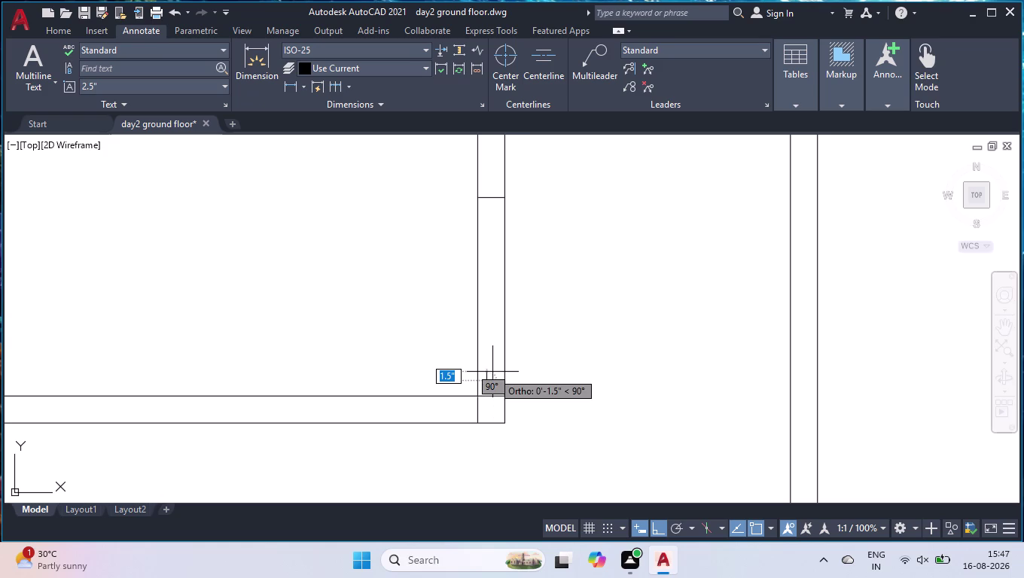
scroll(up, 3)
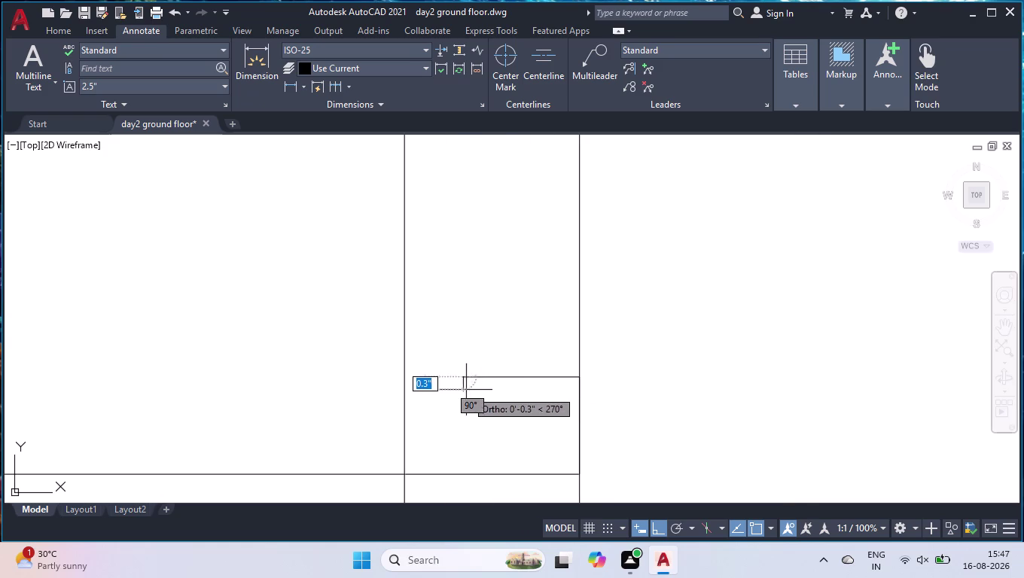
text(1)
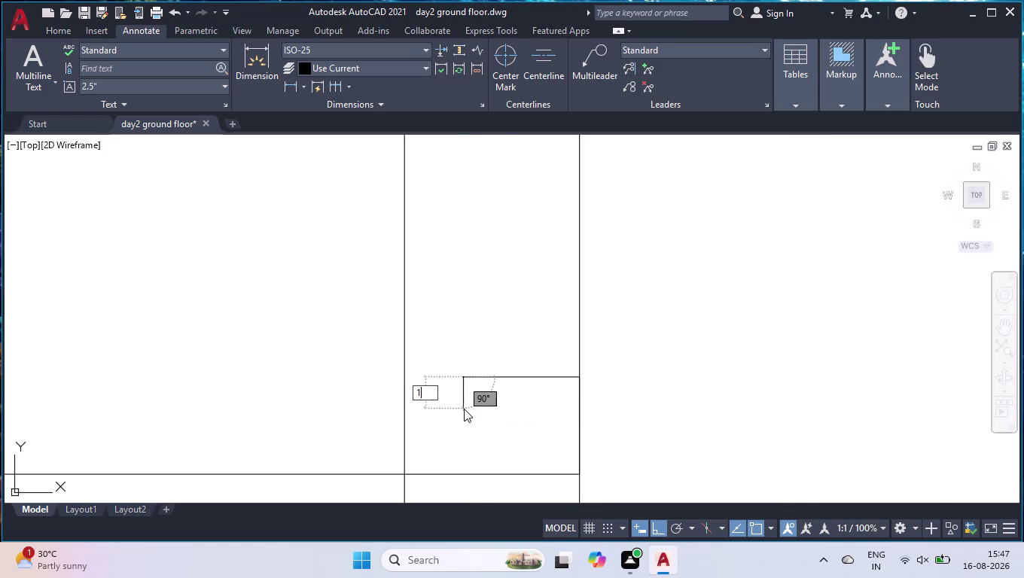
text(")
key(Return)
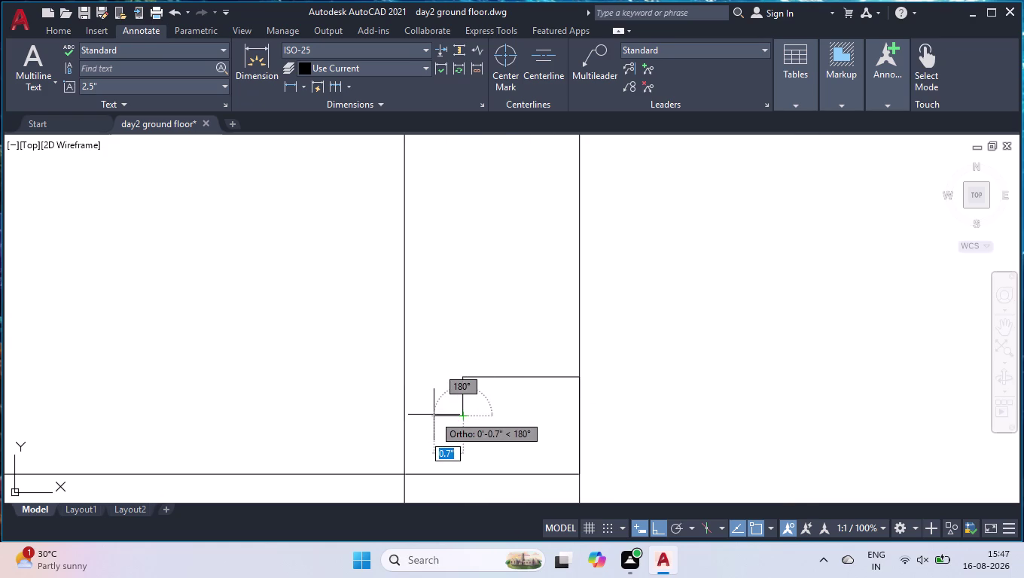
text(1")
key(Return)
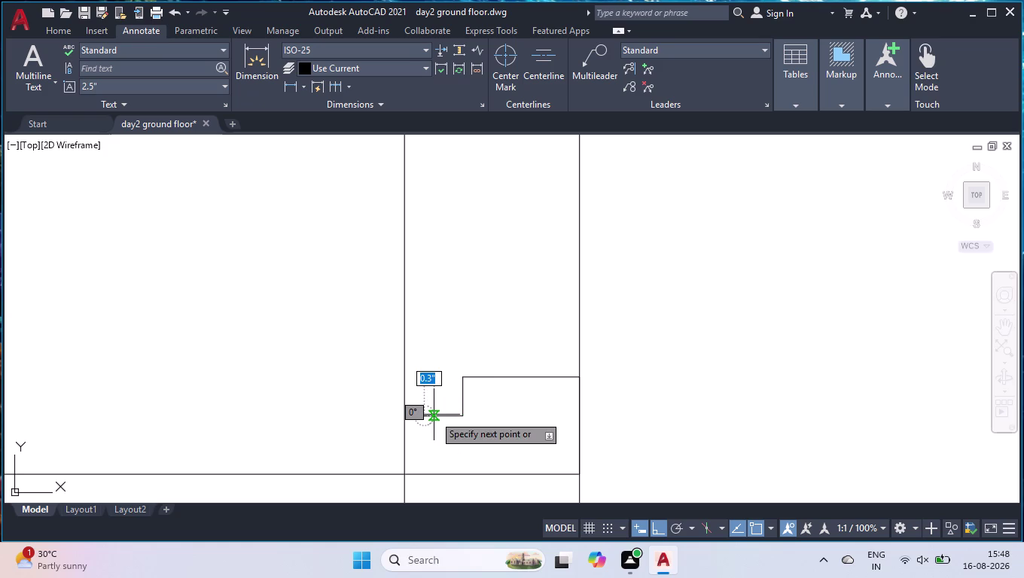
click(425, 477)
key(space)
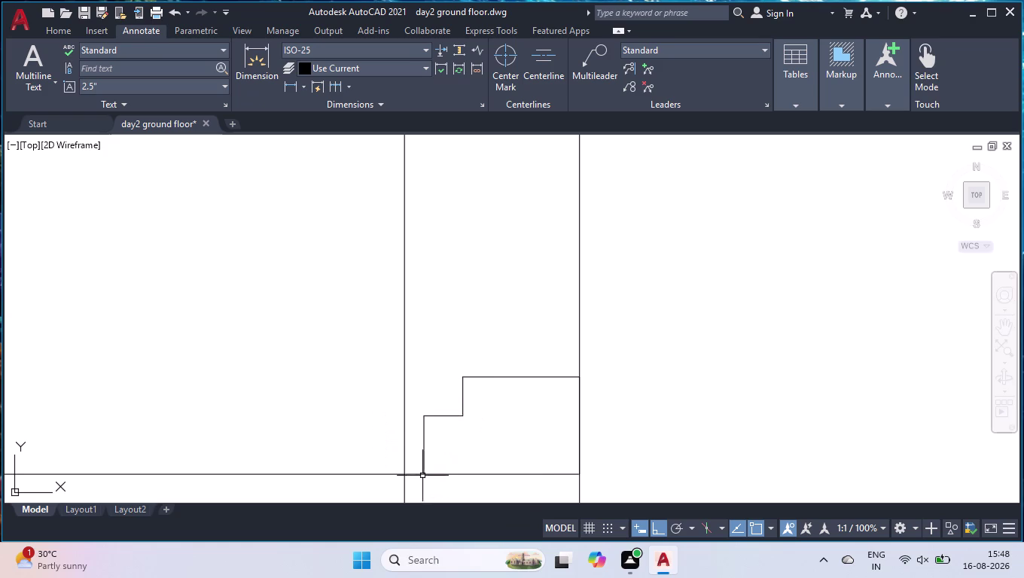
Join the new jamb outline with the neighbouring wall lines.
scroll(down, 3)
scroll(down, 3)
scroll(up, 3)
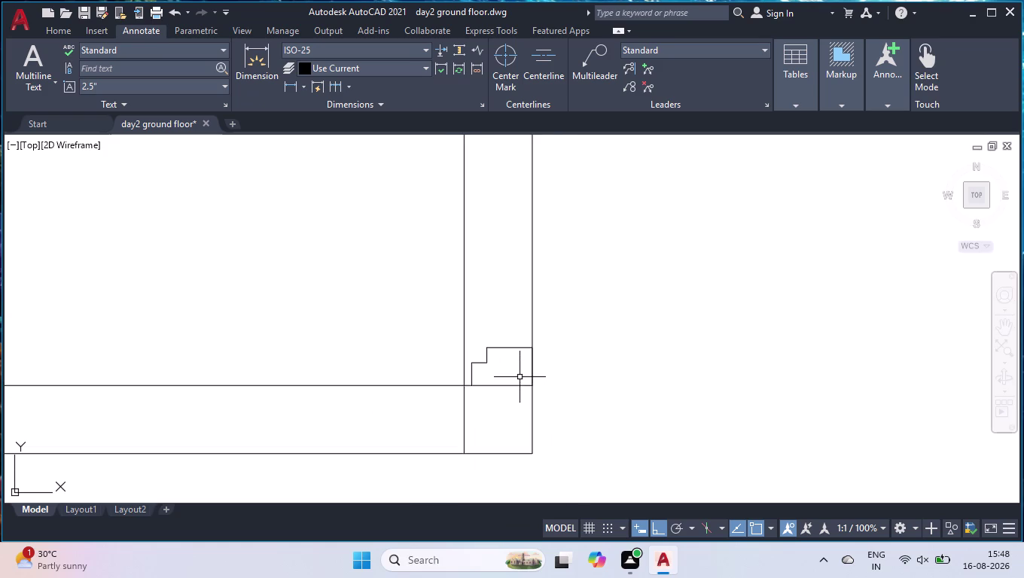
click(528, 332)
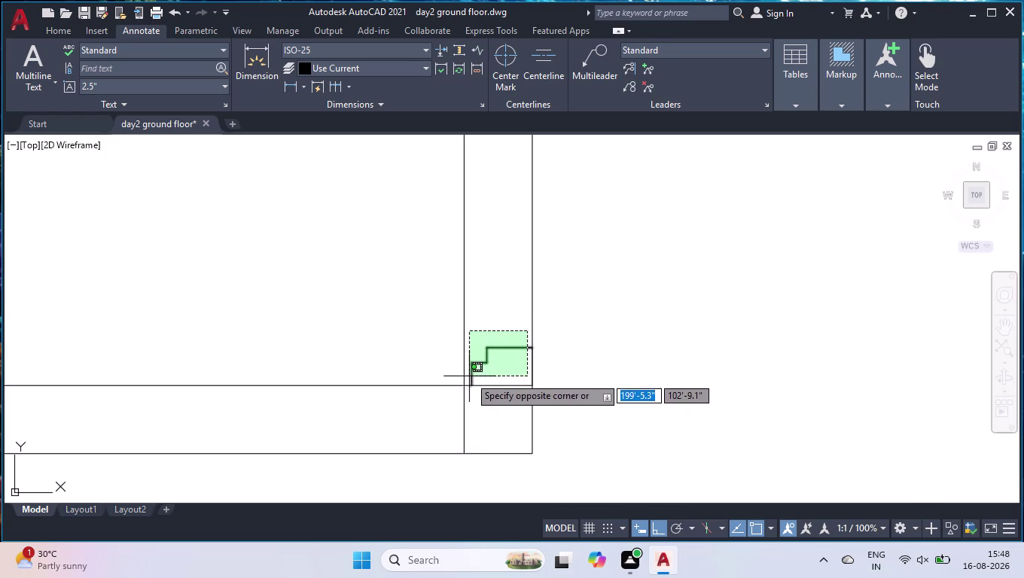
click(469, 376)
scroll(up, 3)
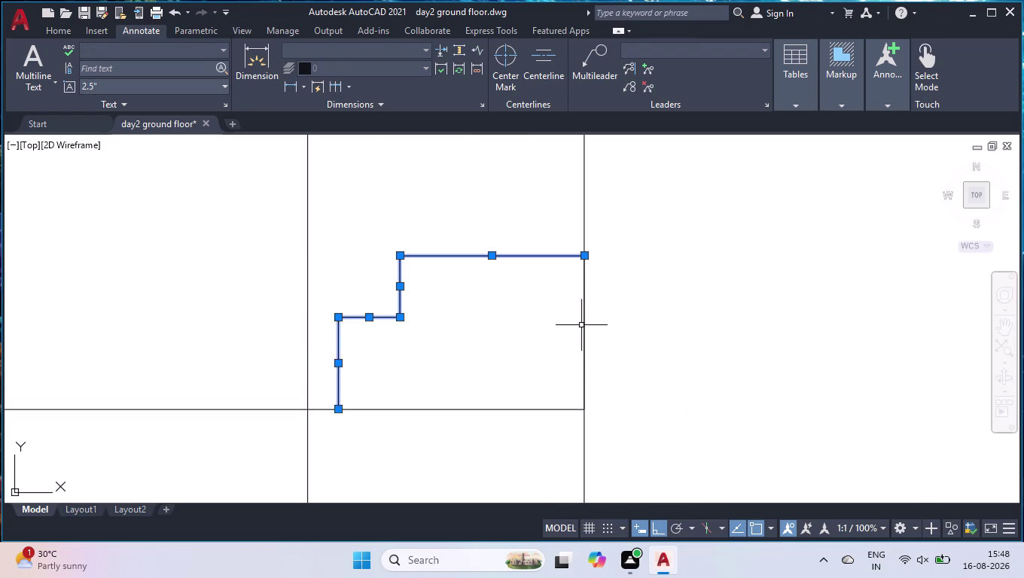
click(584, 324)
click(495, 409)
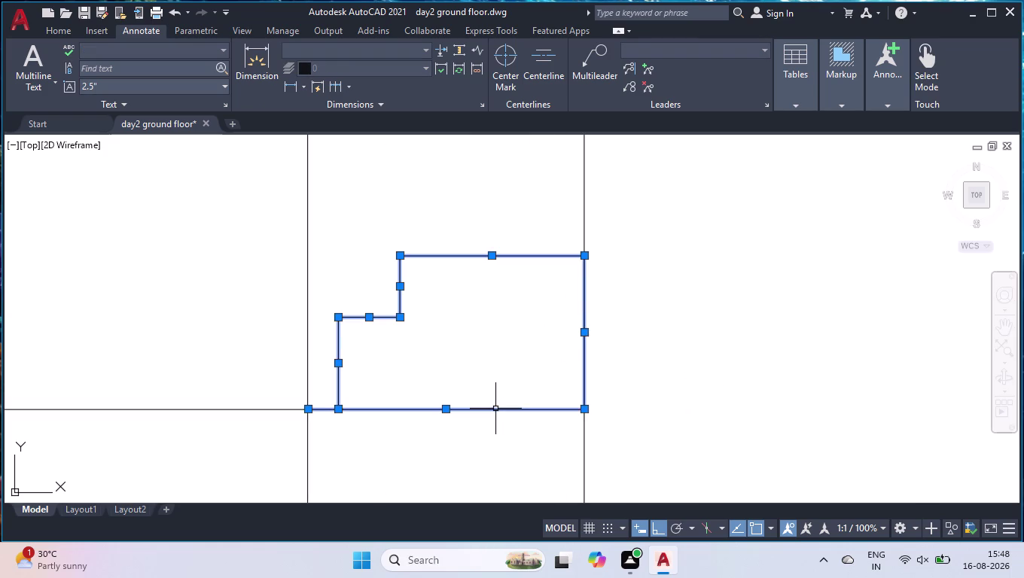
scroll(up, 3)
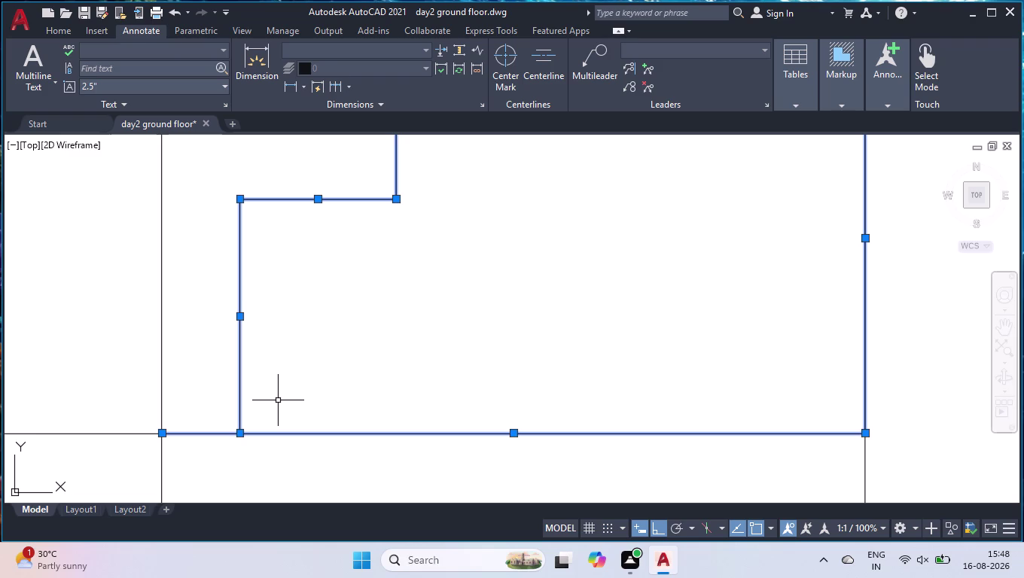
key(j)
key(Return)
Mirror the stepped jamb outline across a horizontal mirror line.
scroll(down, 3)
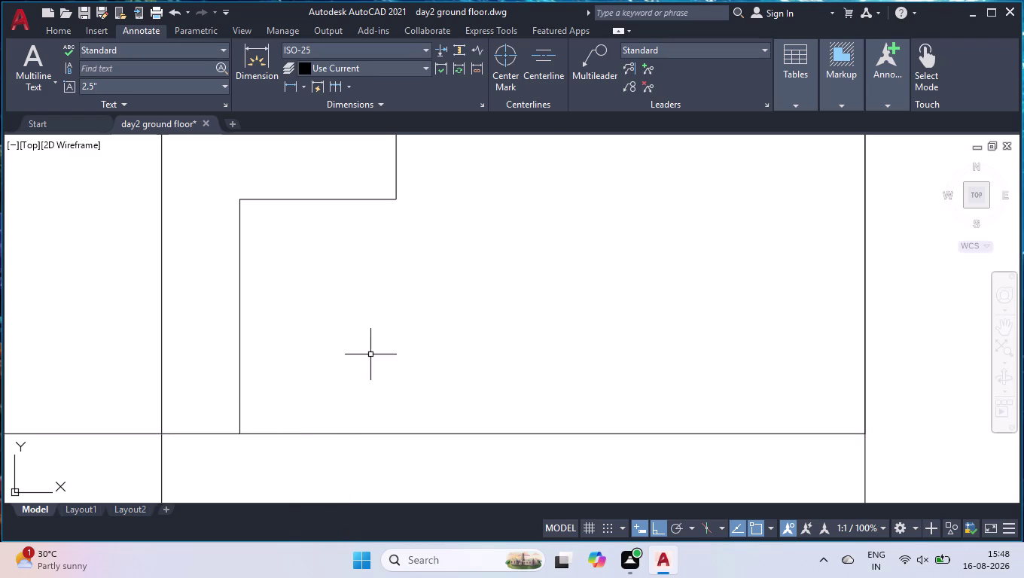
scroll(down, 3)
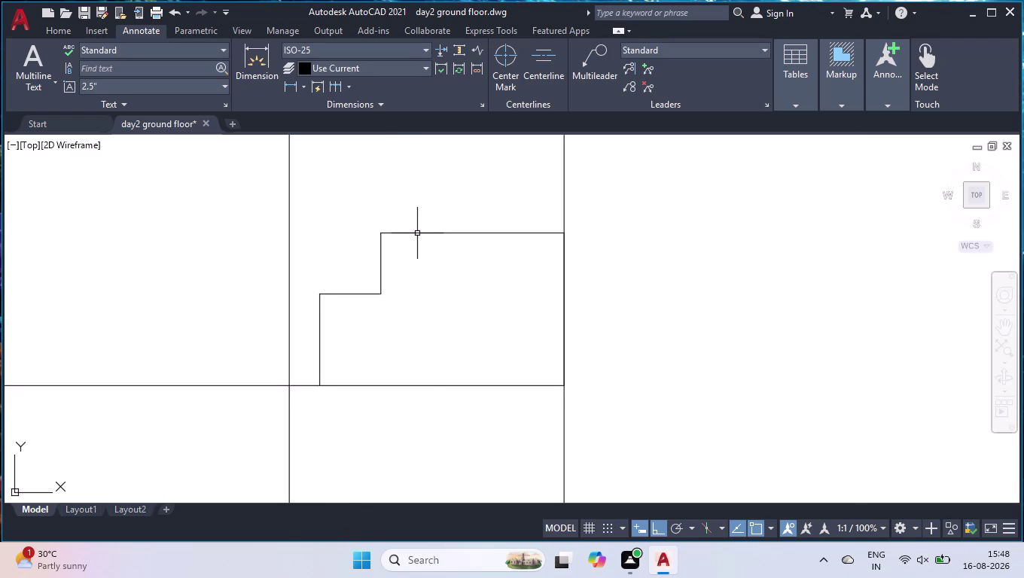
click(418, 234)
text(mi)
key(Return)
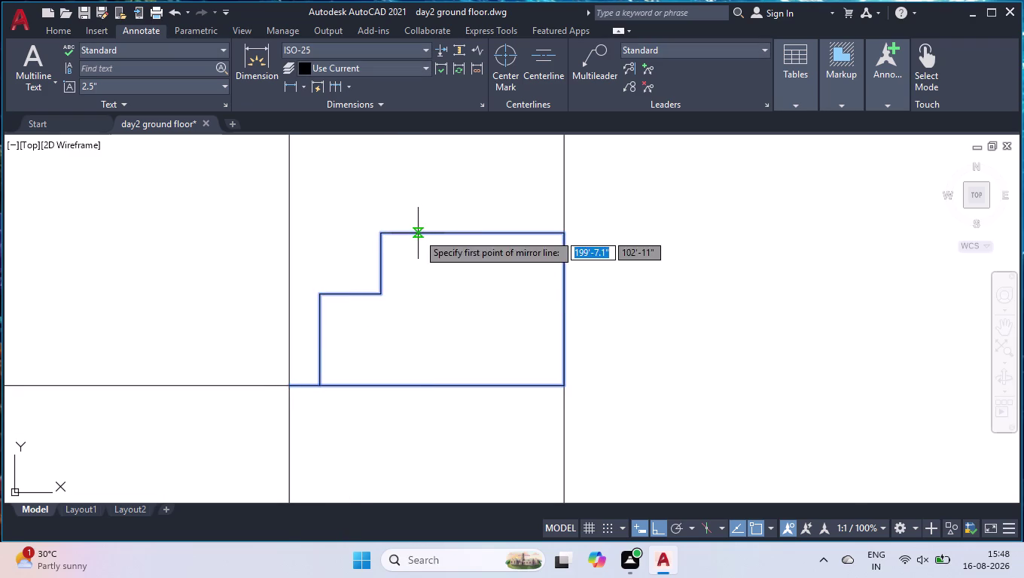
click(564, 233)
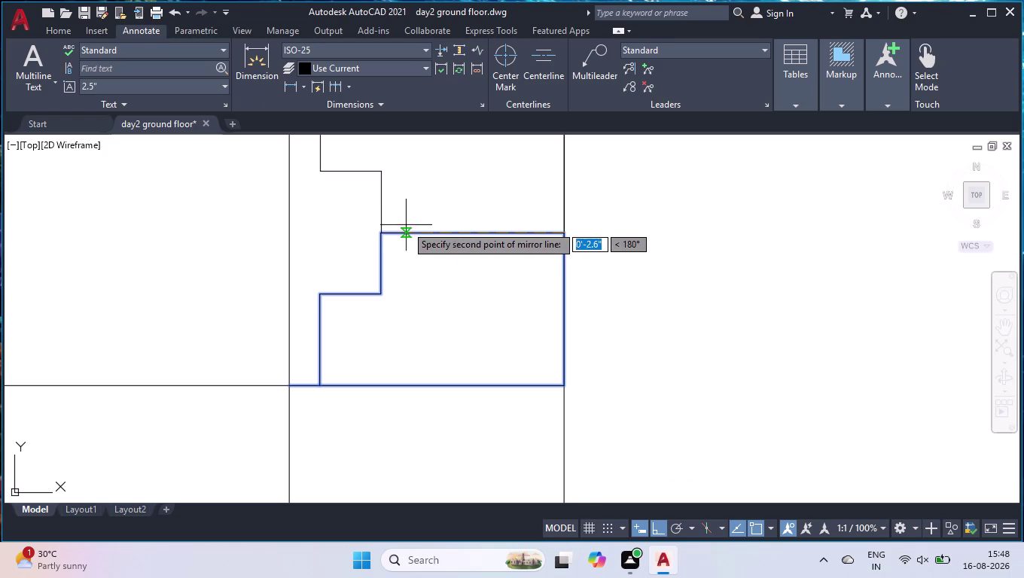
click(384, 234)
drag(416, 286, 383, 234)
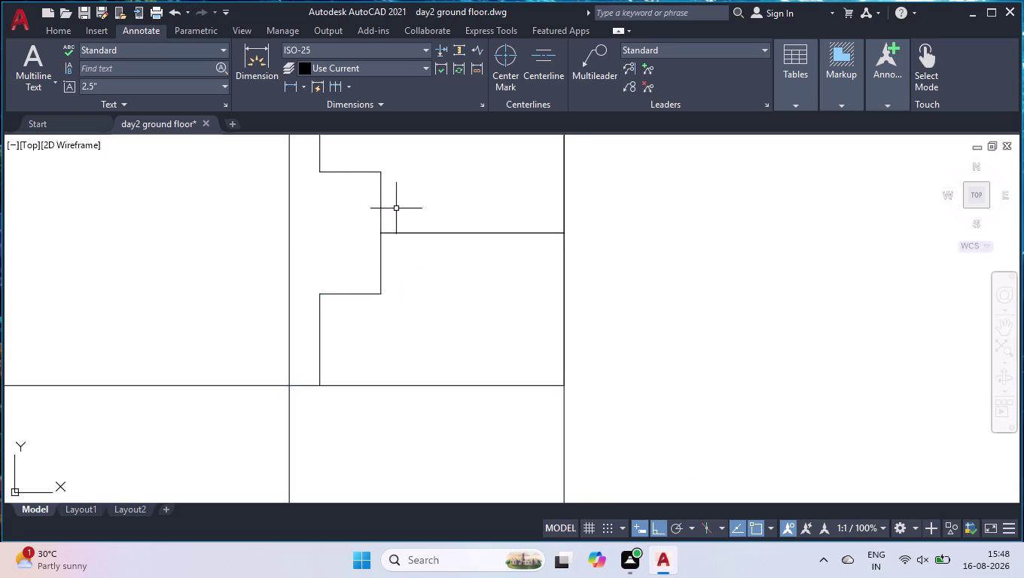
scroll(down, 3)
scroll(up, 3)
Move the mirrored jamb copy to the other end of the lower wall opening.
click(406, 164)
click(382, 219)
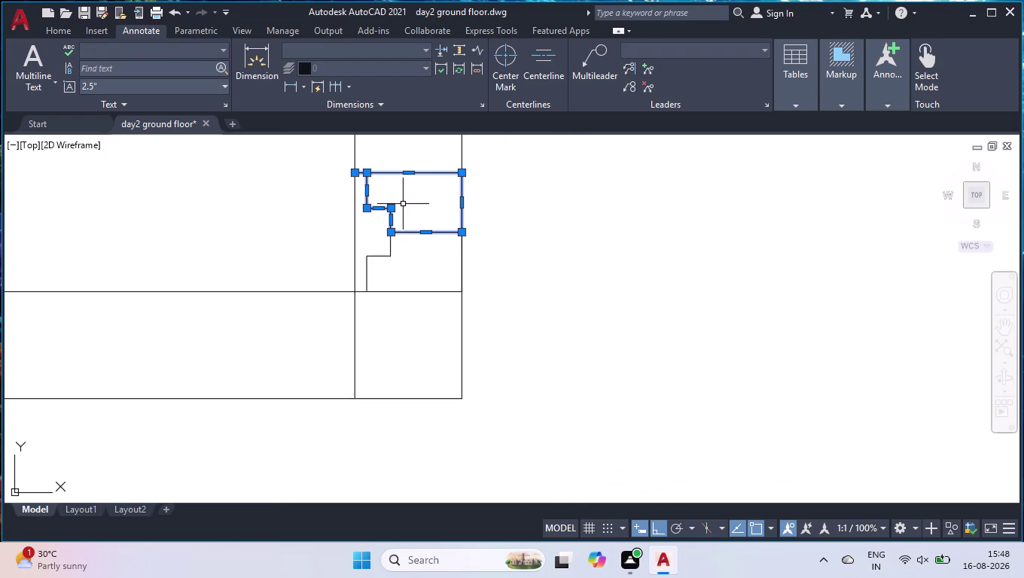
text(mov)
key(Return)
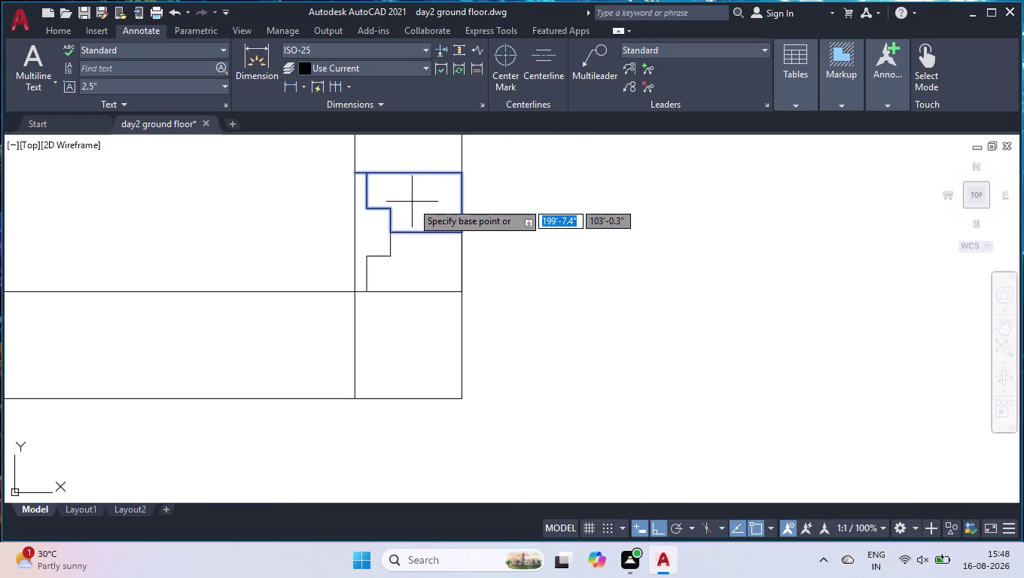
click(462, 174)
scroll(down, 3)
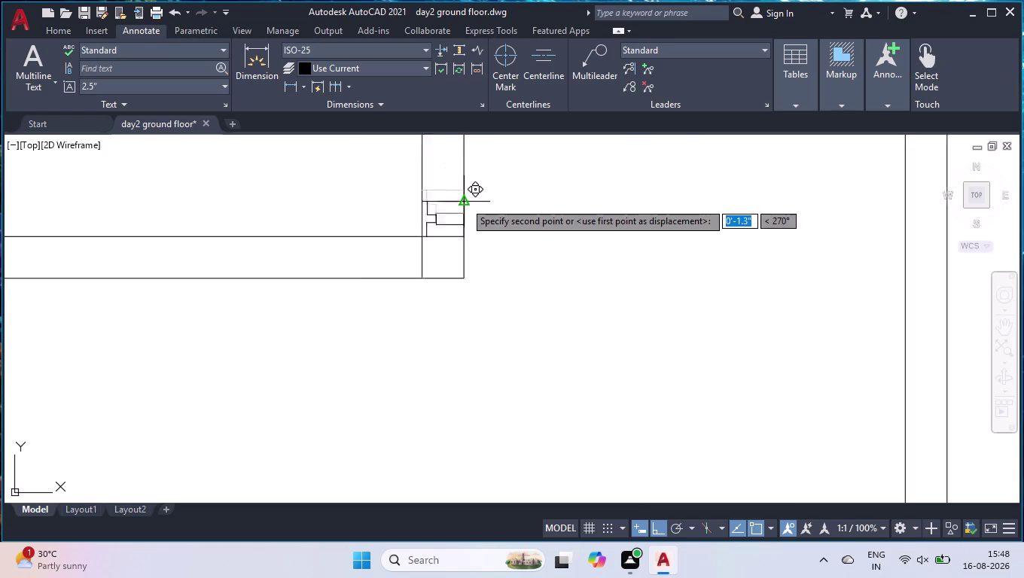
scroll(down, 3)
scroll(down, 3)
scroll(up, 3)
scroll(up, 3)
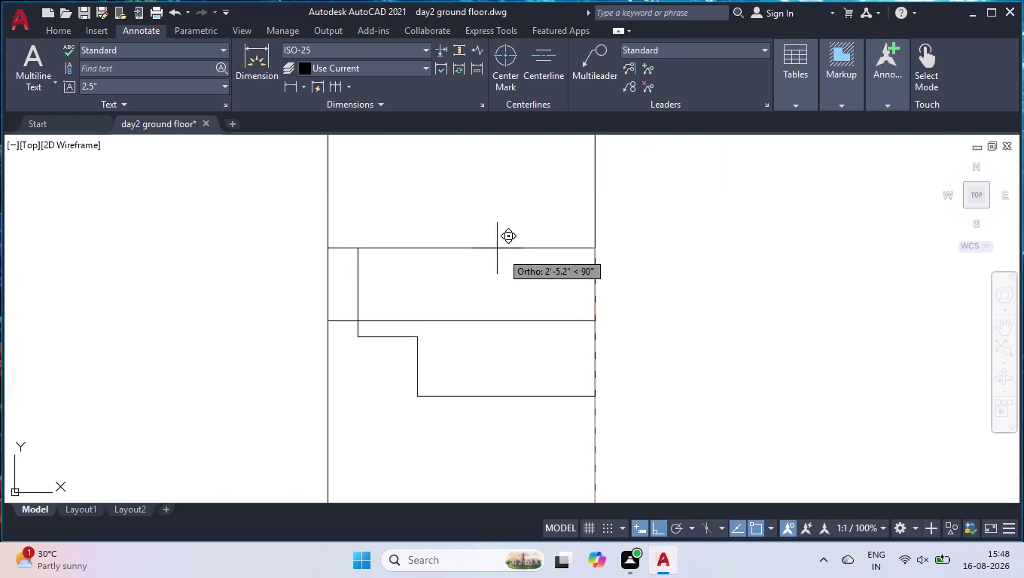
click(593, 323)
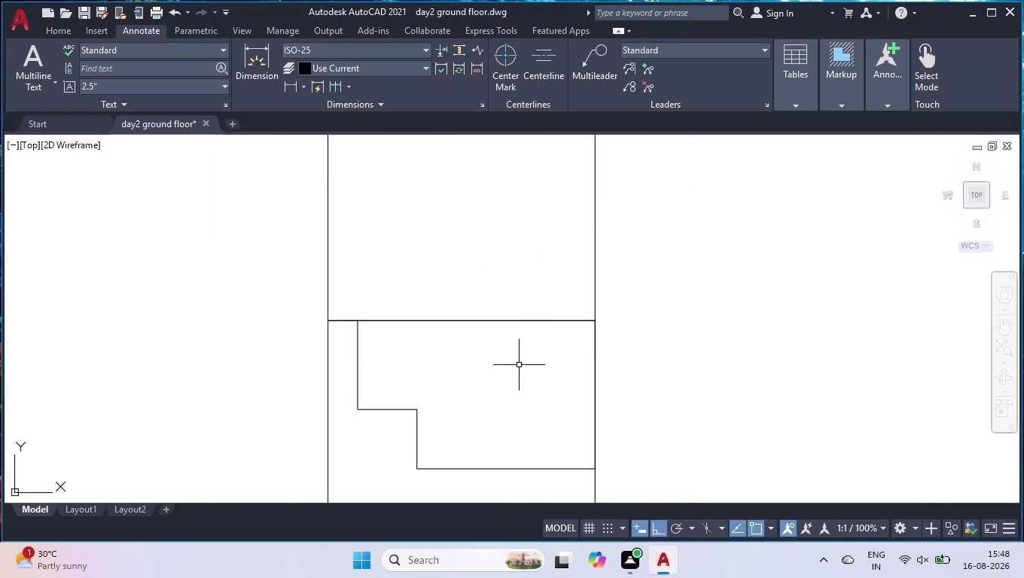
Trim the crossing wall line inside the opening and show the Tool Palettes.
key(space)
key(space)
text(tr)
key(Return)
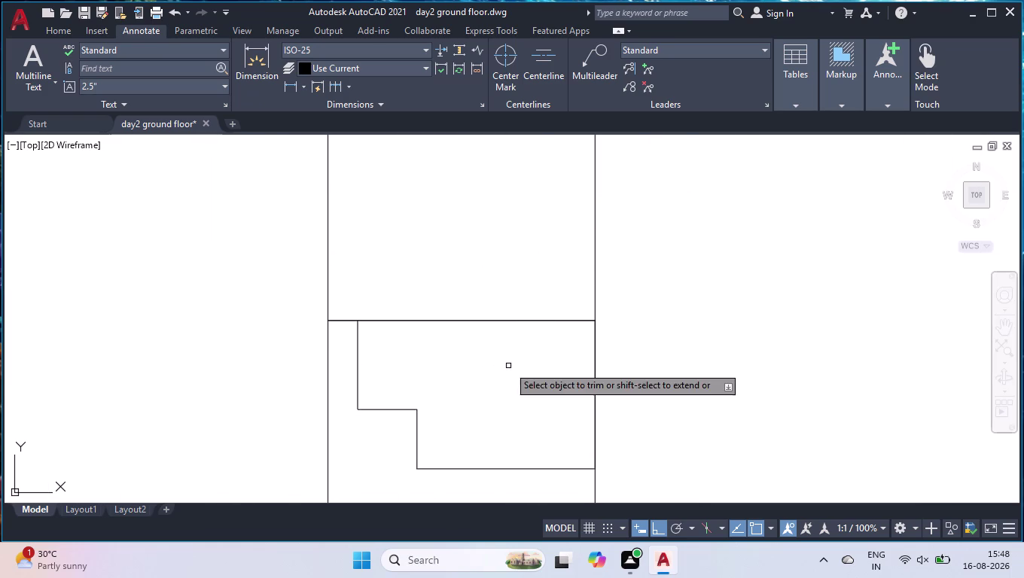
scroll(up, 3)
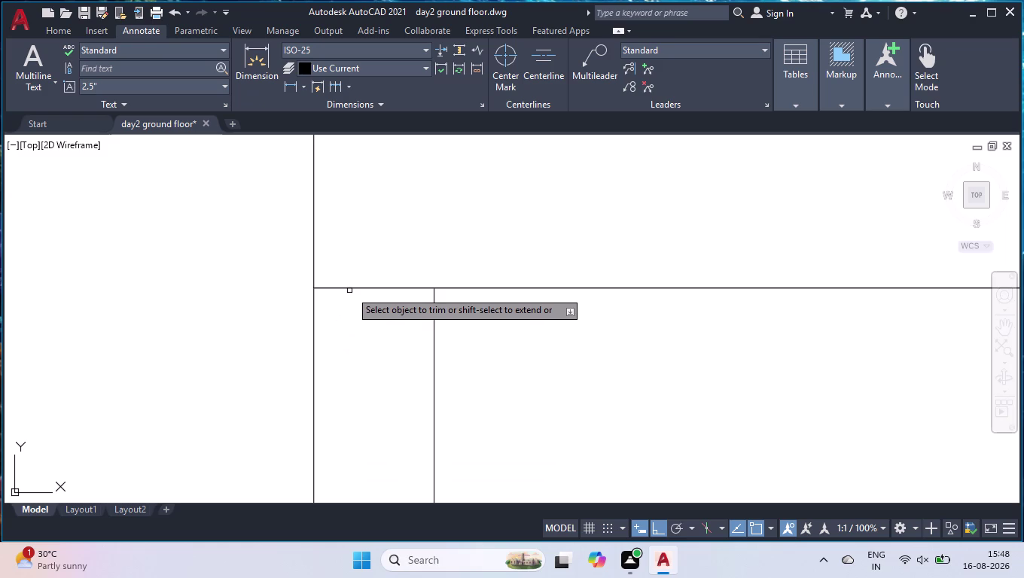
click(351, 288)
key(Return)
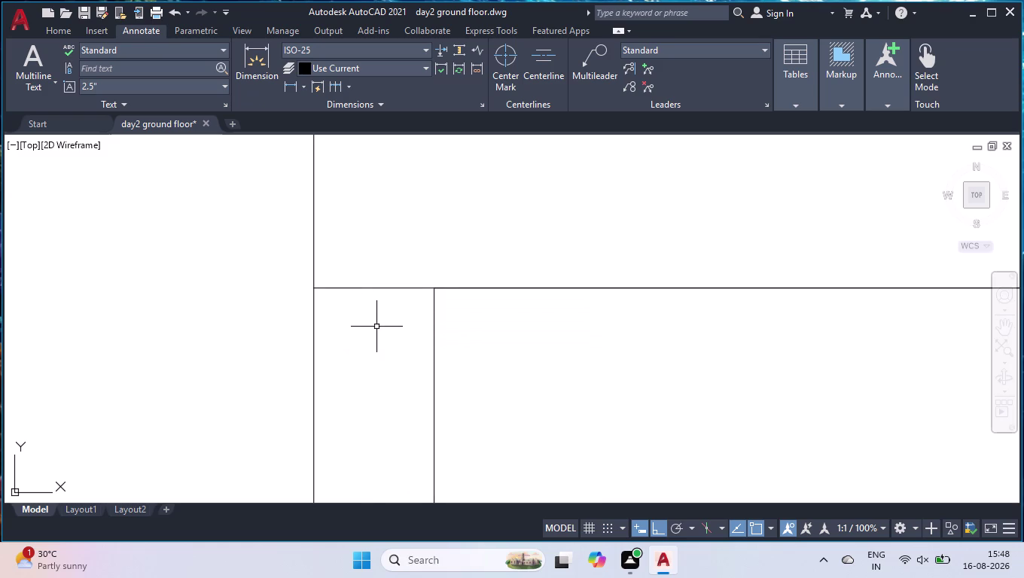
scroll(down, 3)
scroll(down, 3)
scroll(down, 3)
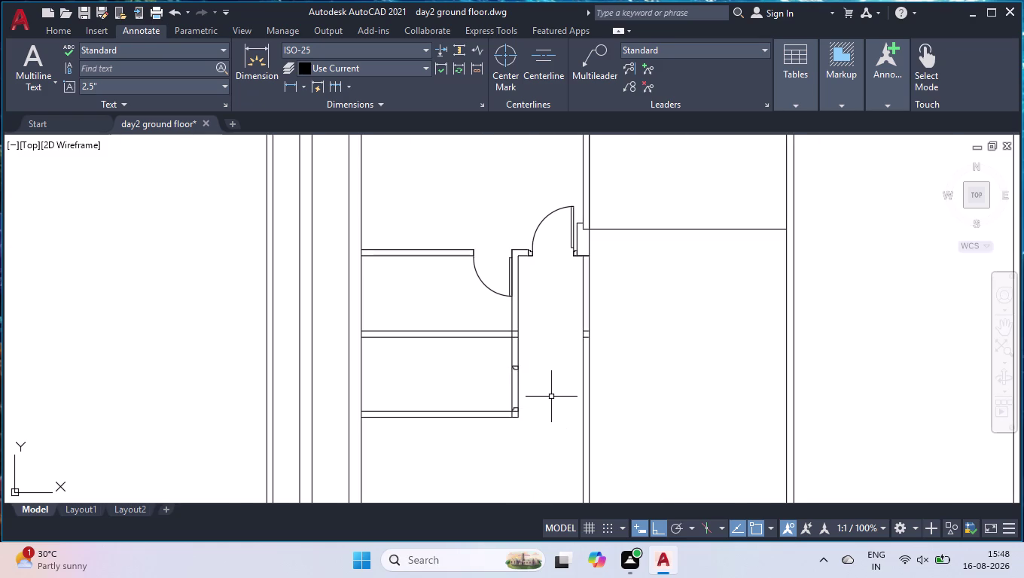
key(ctrl+3)
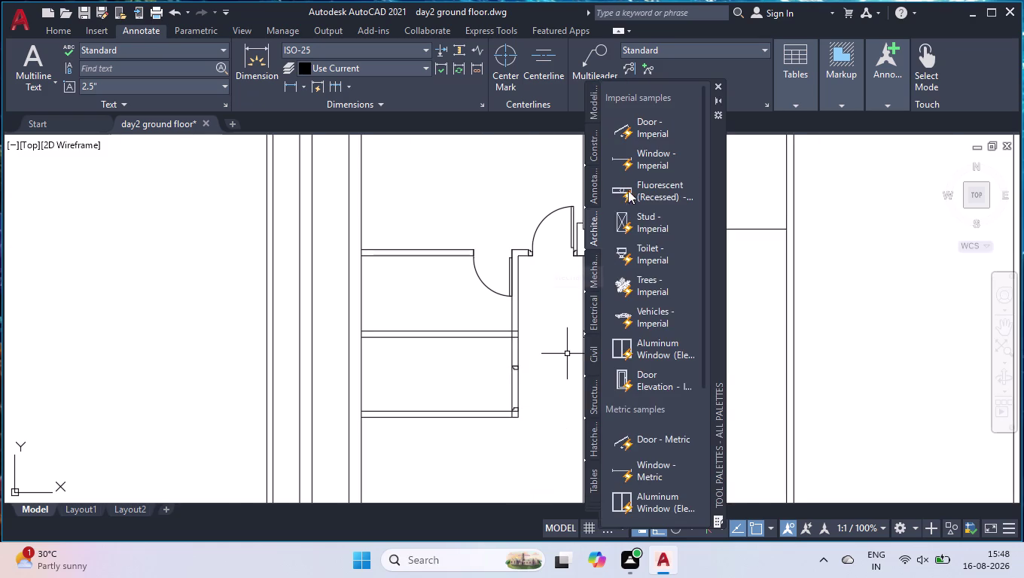
Insert an Imperial door sample block beside the plan.
click(641, 129)
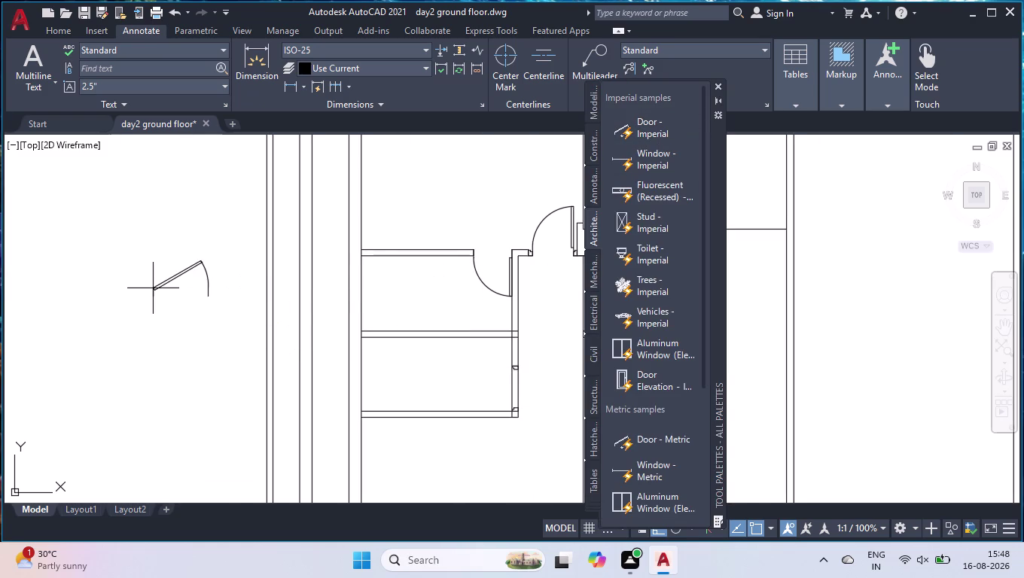
click(153, 288)
click(716, 81)
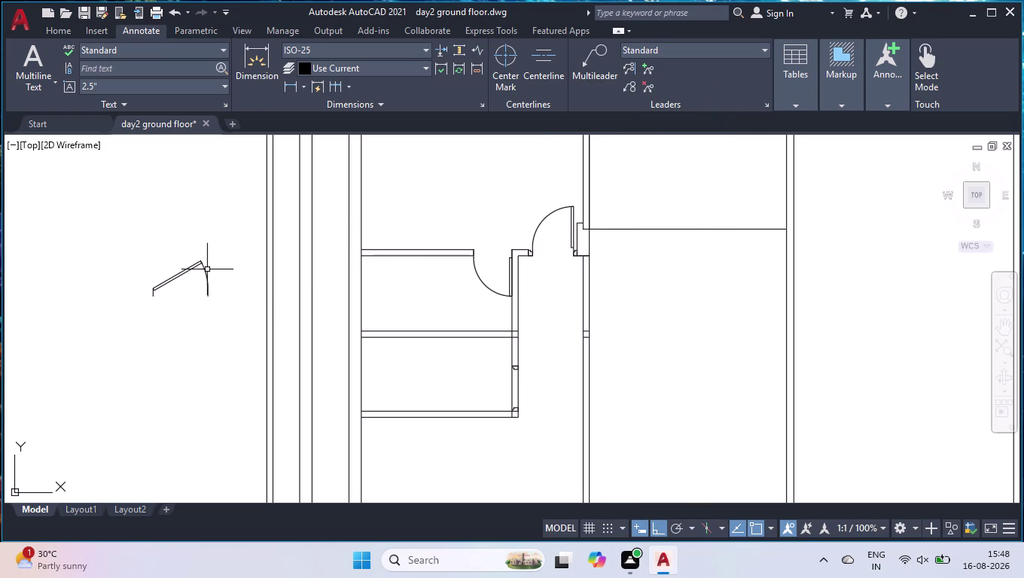
Set the door visibility to Open 90° and flip its swing direction.
click(204, 267)
click(148, 270)
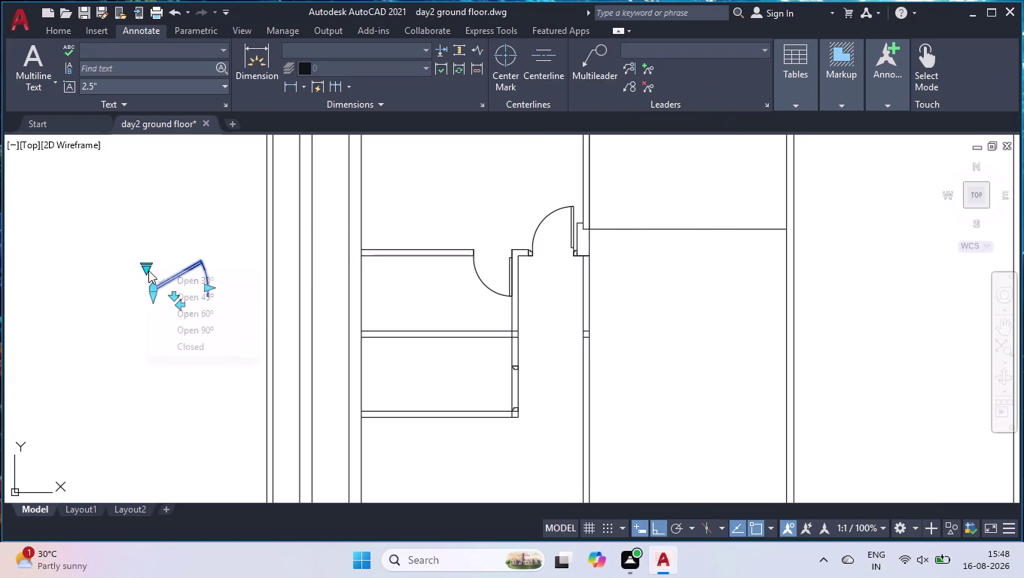
click(199, 328)
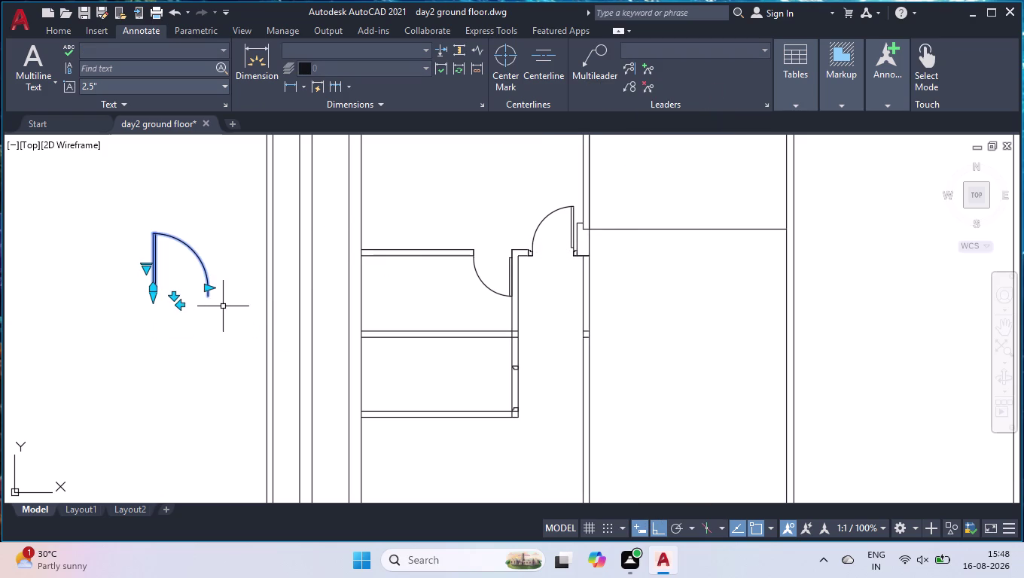
click(178, 307)
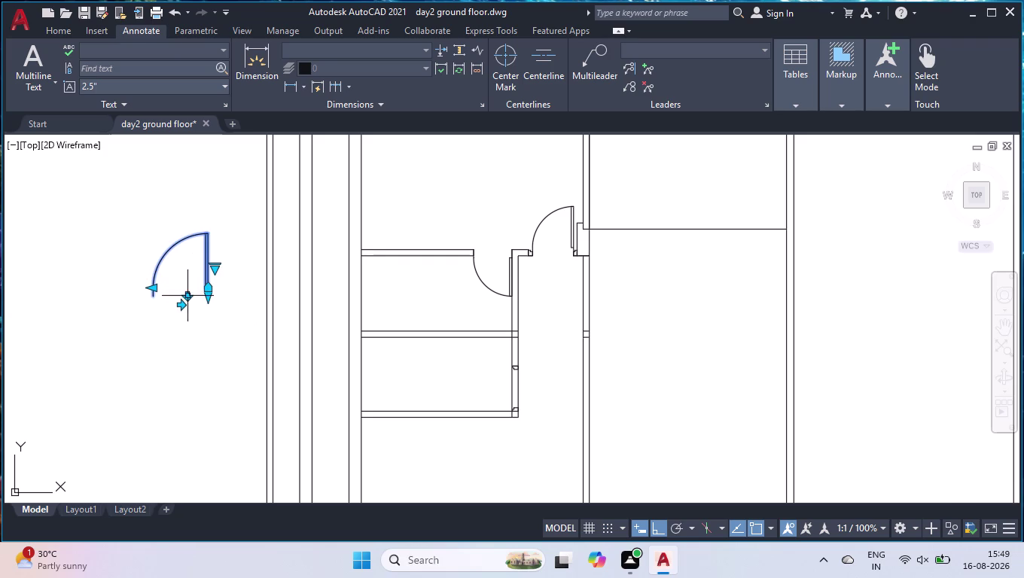
click(185, 293)
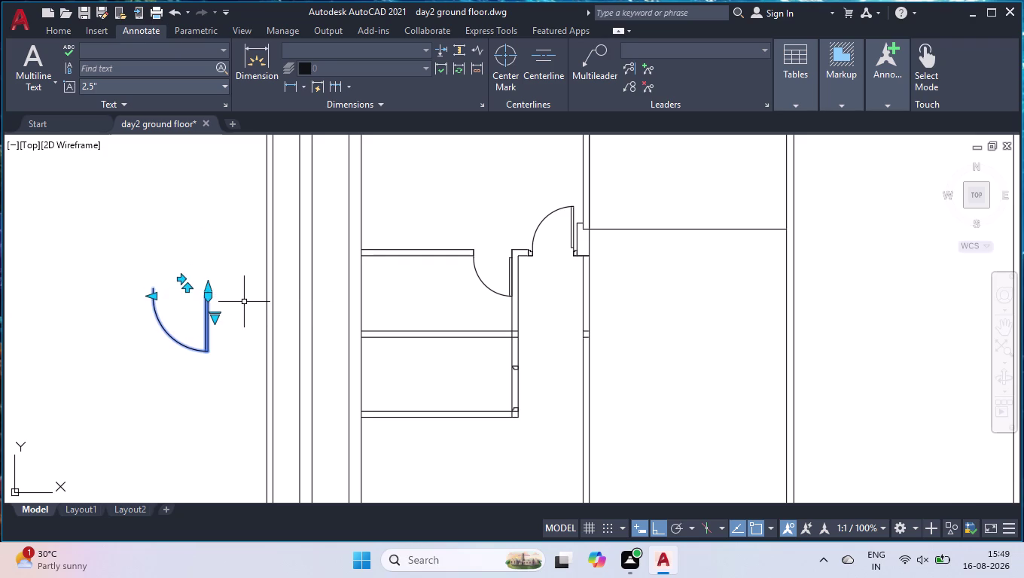
text(r)
text(o)
key(Return)
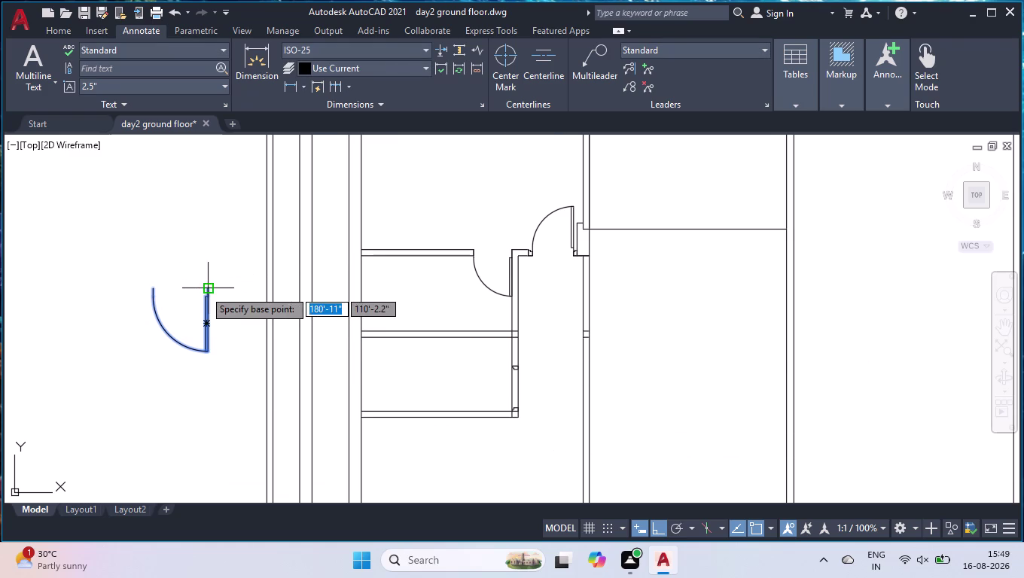
Rotate the door block 90° so it lies horizontal.
click(204, 290)
click(226, 329)
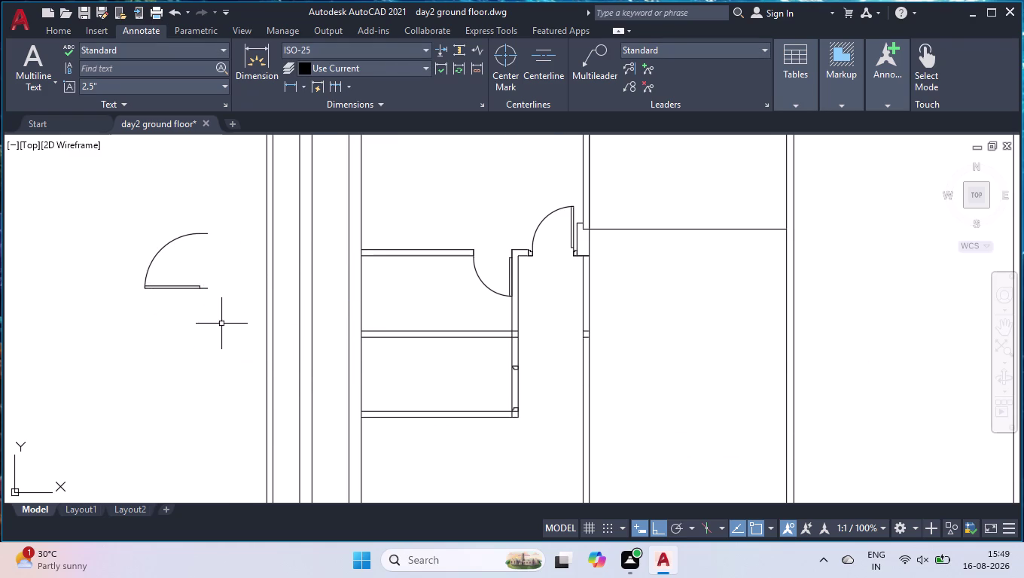
click(195, 289)
Move the door so its leaf end snaps to the opening's jamb corner.
text(mo)
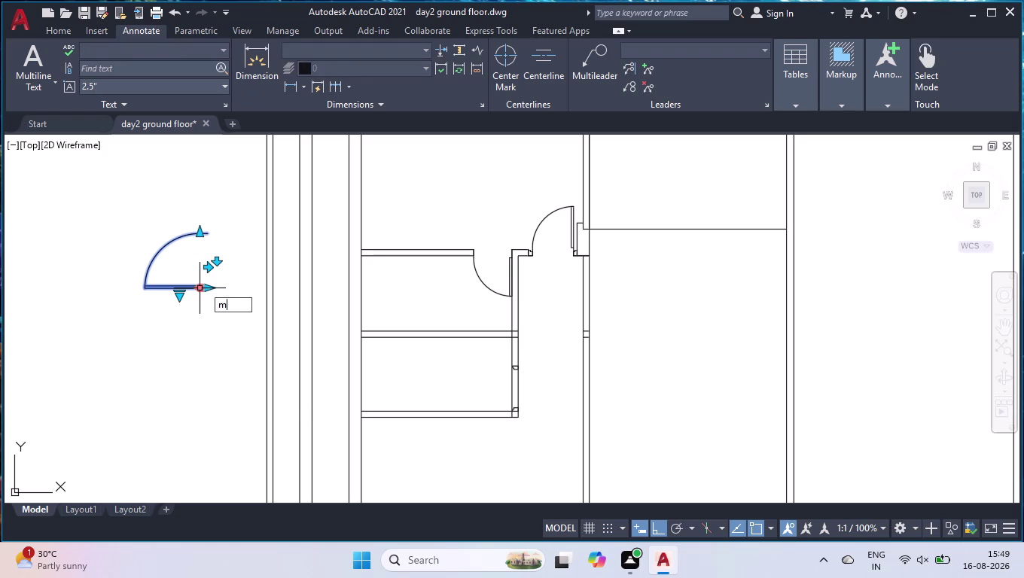
text(v)
key(Return)
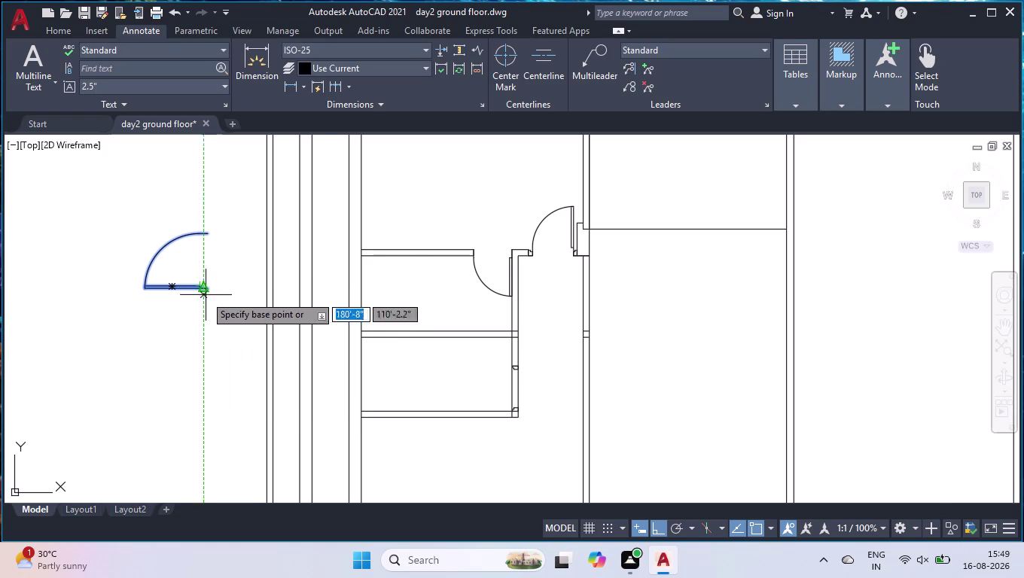
scroll(up, 3)
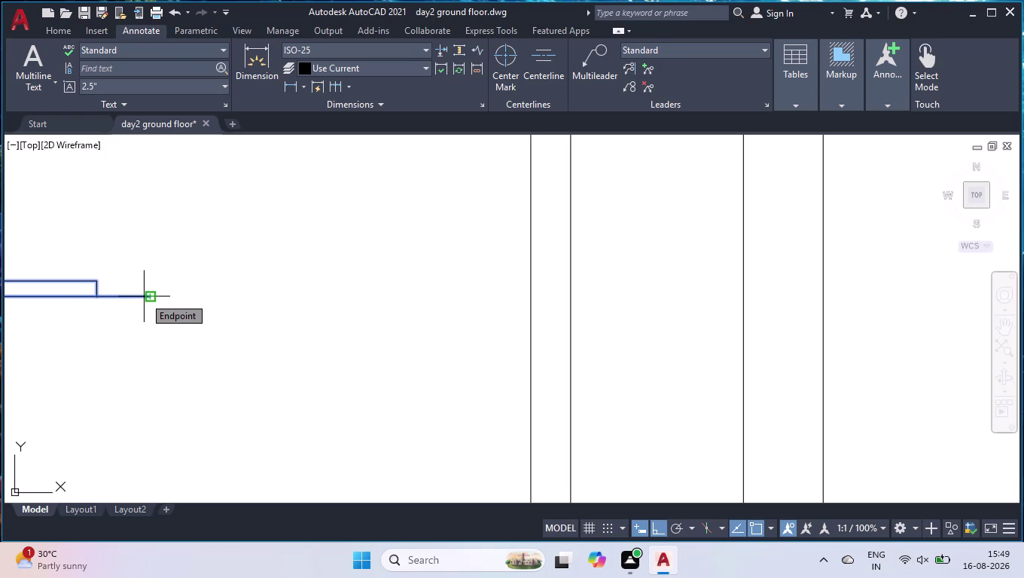
click(144, 296)
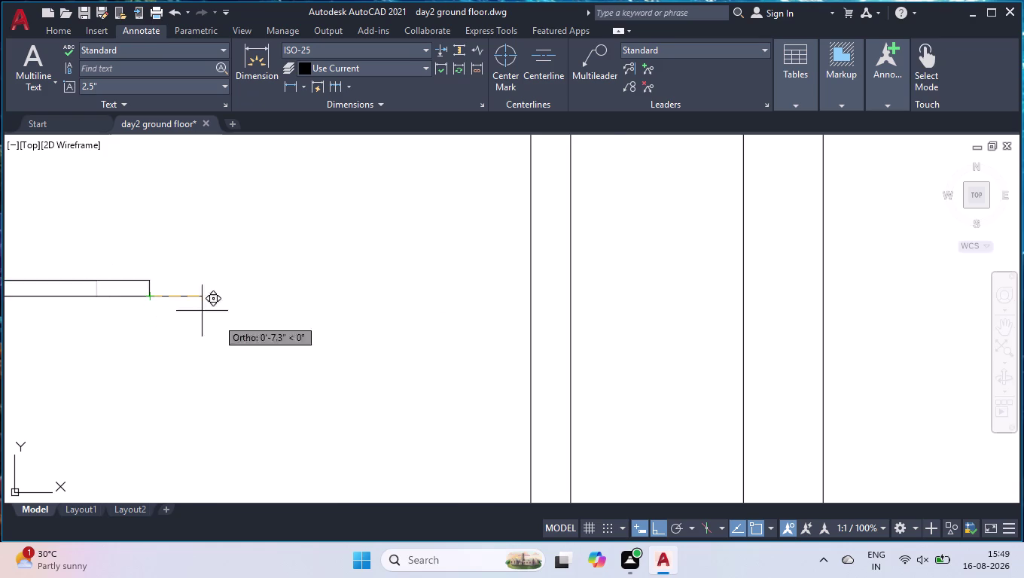
scroll(down, 3)
scroll(up, 3)
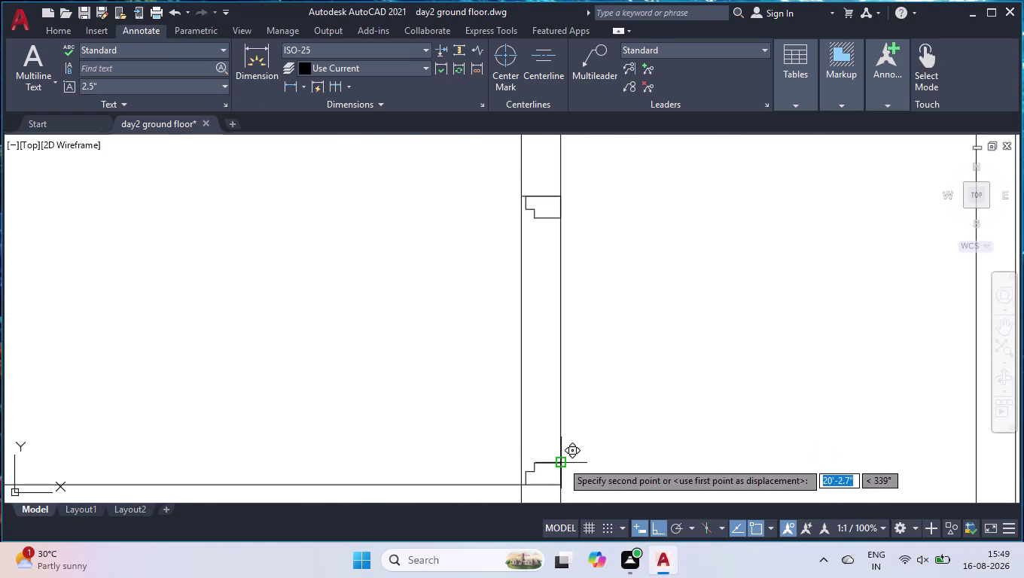
click(560, 464)
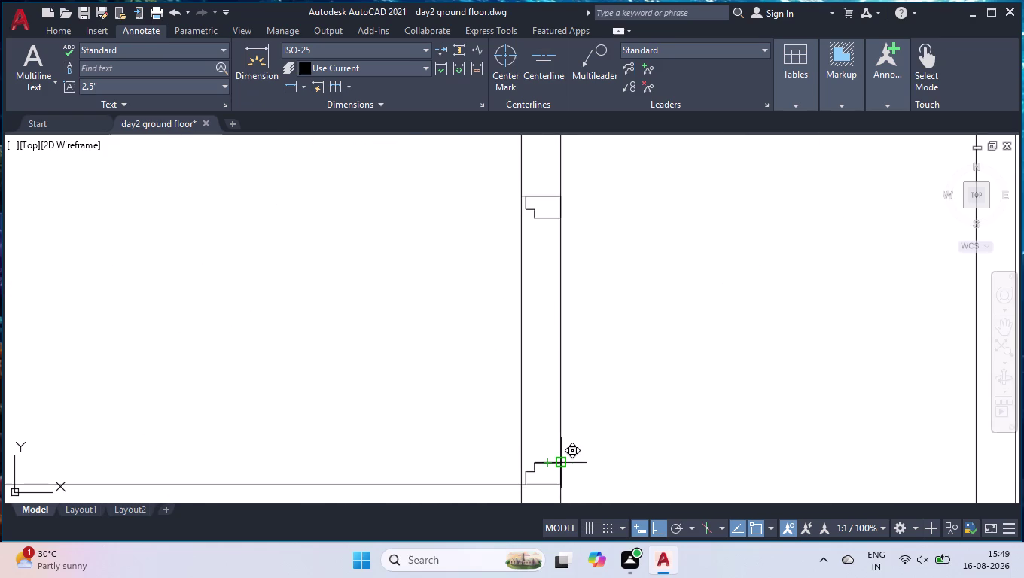
scroll(down, 3)
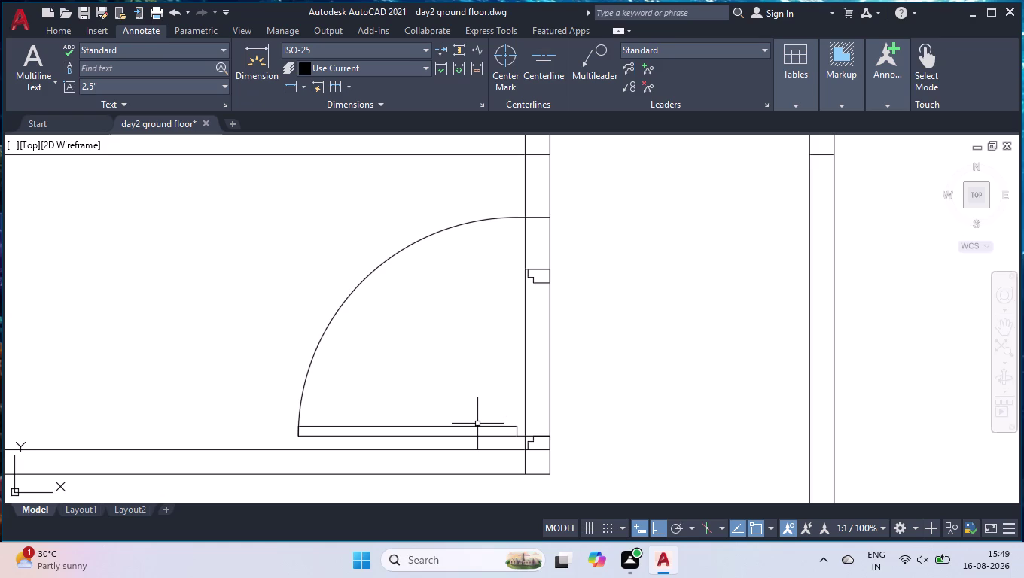
Start a move of the placed door block, then cancel it.
click(477, 426)
text(m)
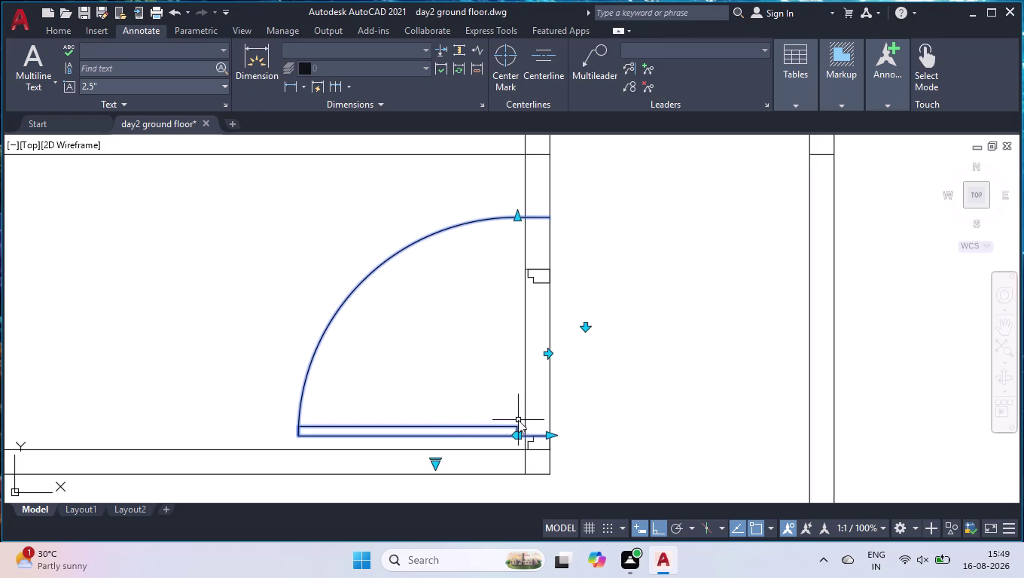
text(ov)
key(Return)
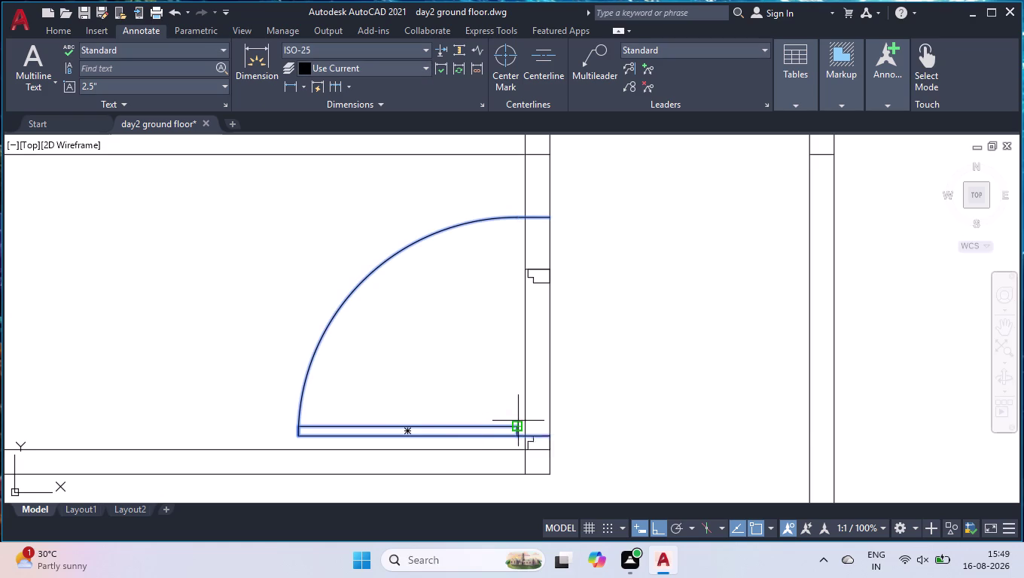
key(space)
key(space)
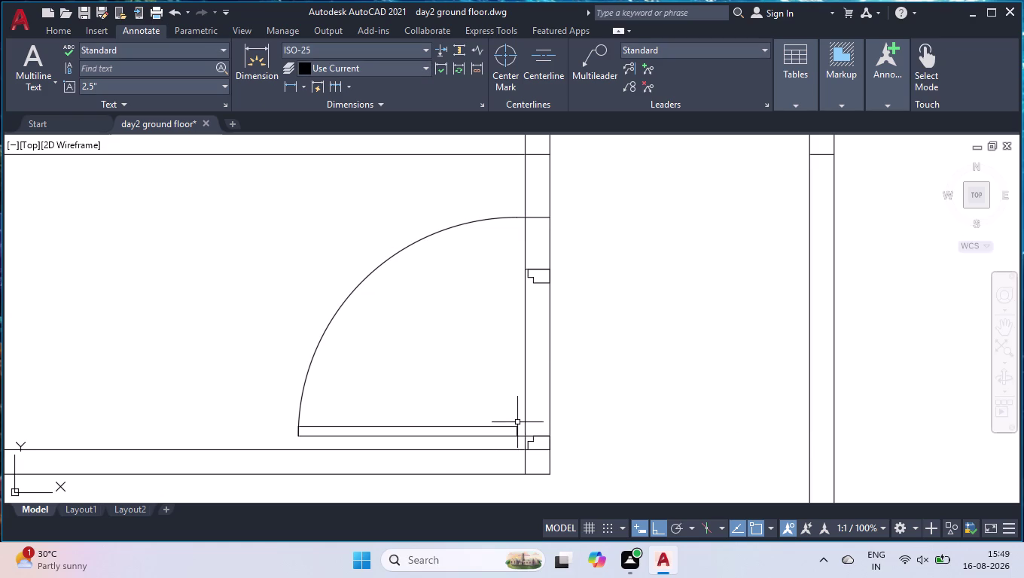
Stretch the door's width grip so leaf and arc reach the far jamb corner.
click(509, 218)
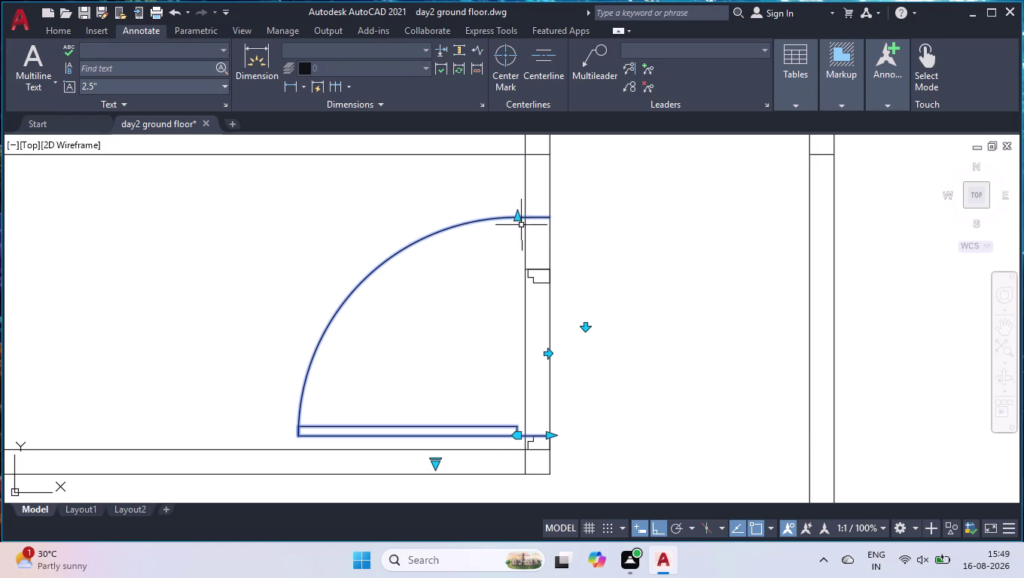
click(515, 215)
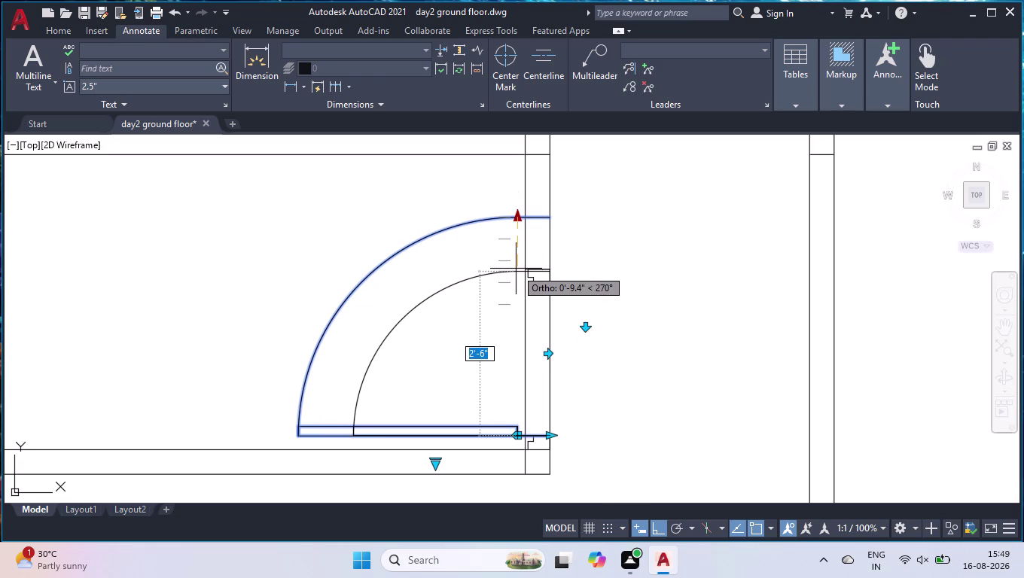
scroll(up, 3)
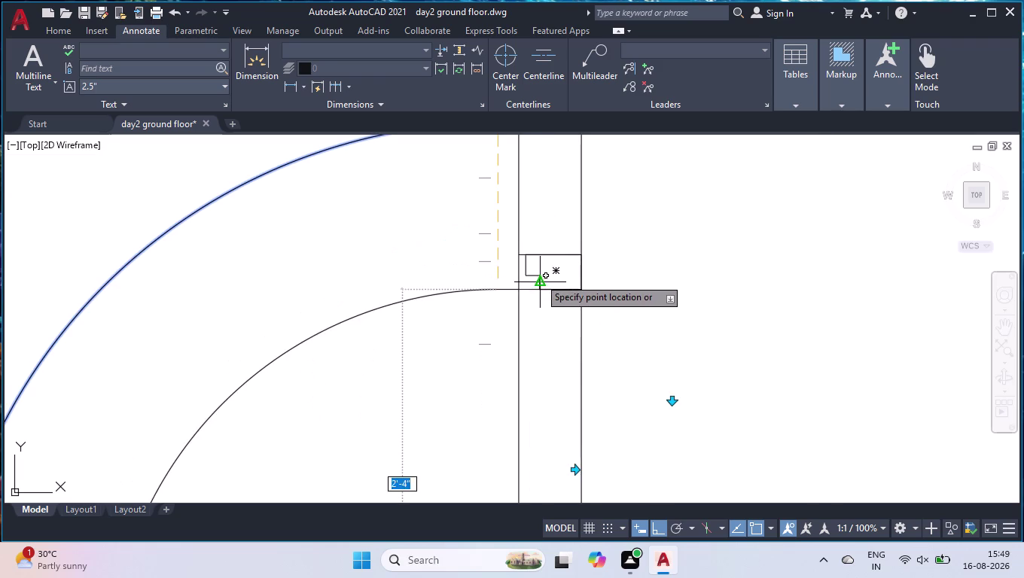
click(537, 276)
scroll(down, 3)
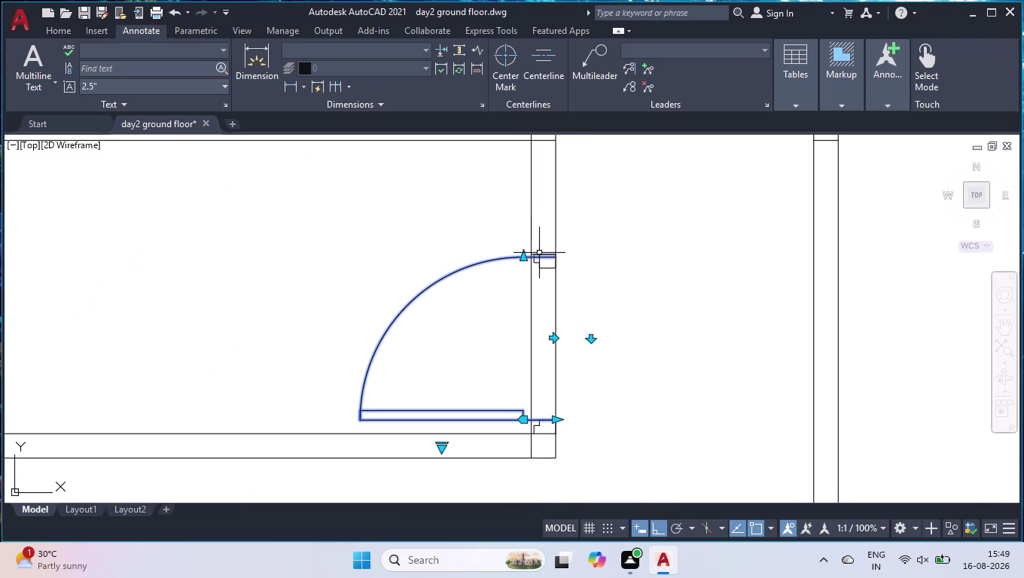
scroll(up, 3)
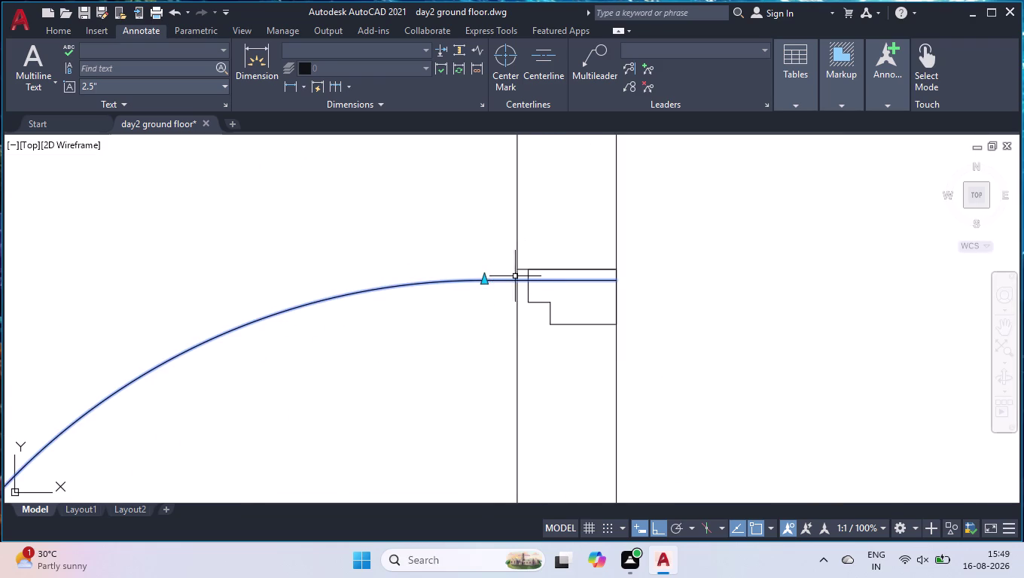
scroll(down, 3)
scroll(down, 3)
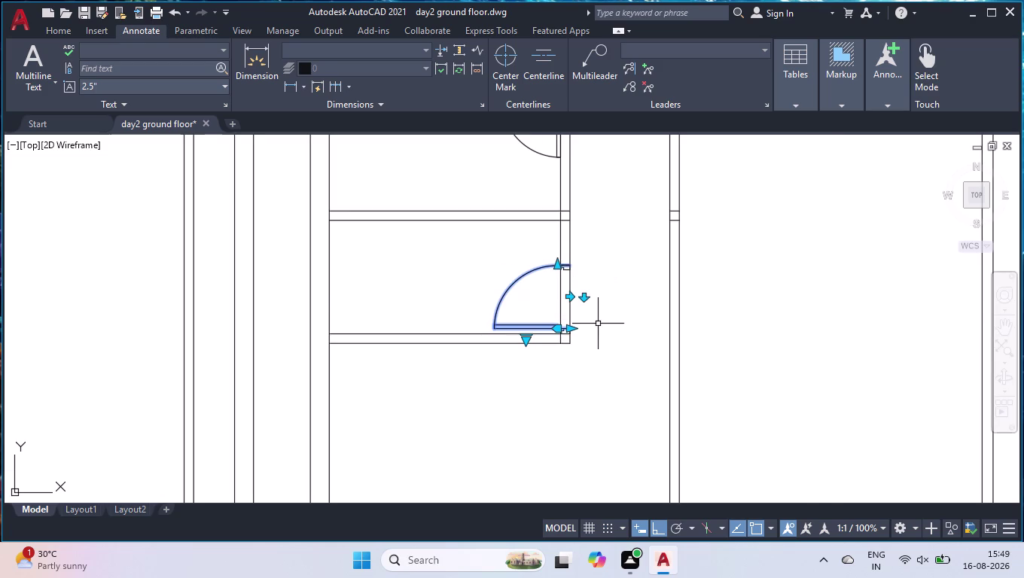
key(space)
key(space)
key(space)
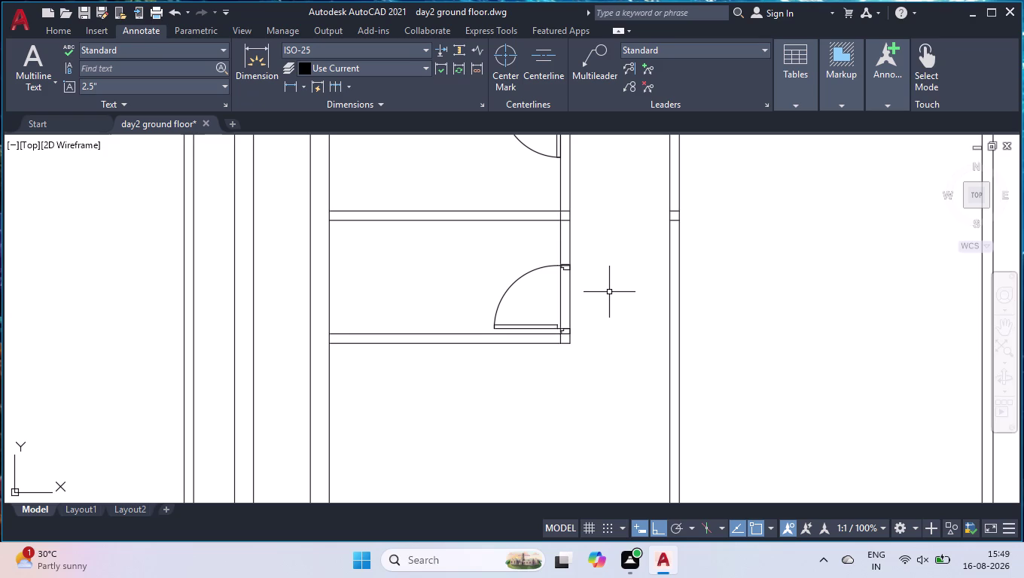
Zoom in to check the leaf against the stepped jamb and begin selecting that outline.
scroll(up, 3)
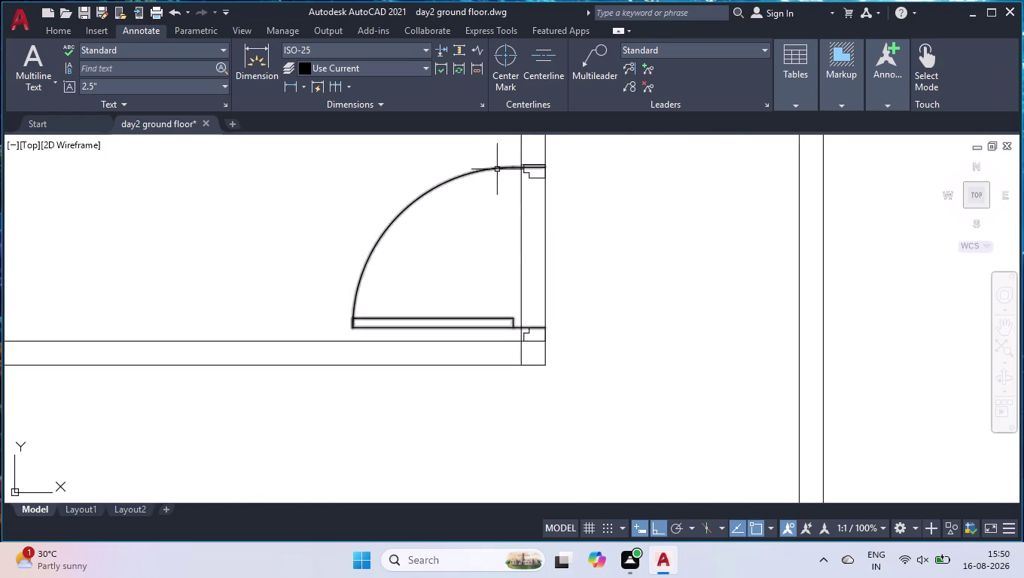
scroll(down, 3)
scroll(down, 3)
scroll(up, 3)
scroll(up, 3)
scroll(up, 3)
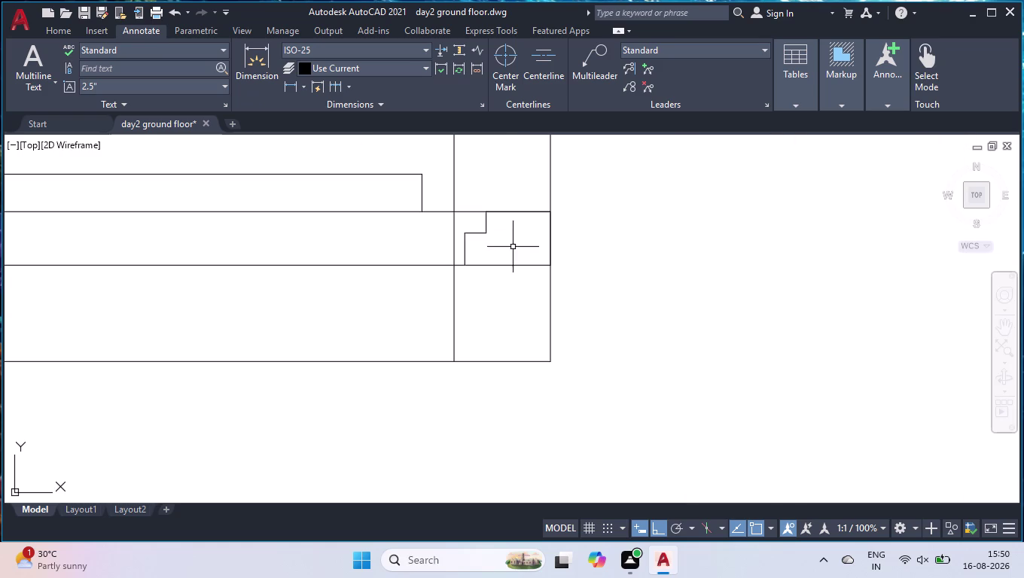
click(506, 236)
click(477, 227)
scroll(down, 3)
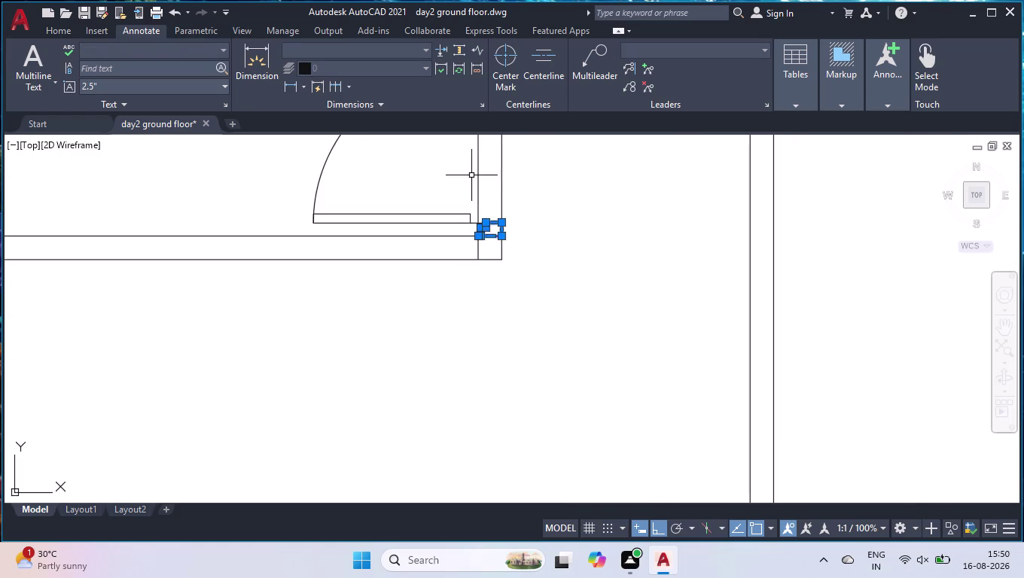
scroll(down, 3)
scroll(up, 3)
Window-select and delete the leftover stepped jamb outline.
click(426, 242)
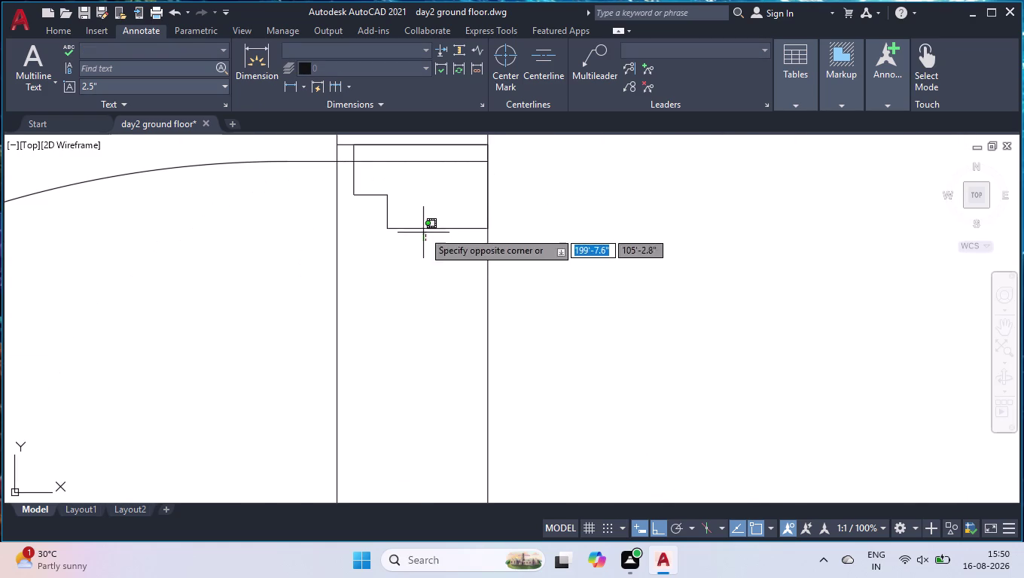
click(389, 192)
key(Delete)
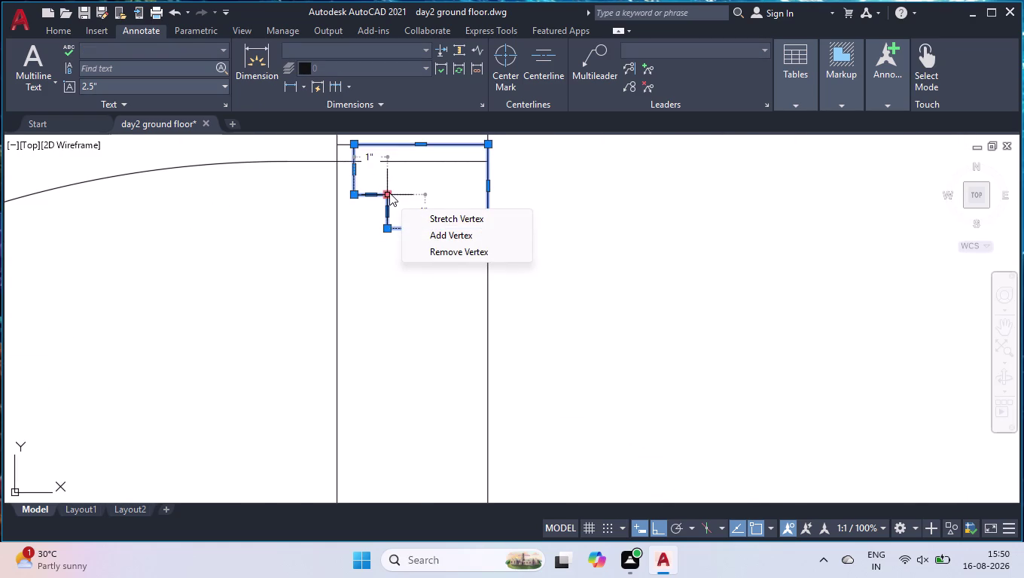
key(Delete)
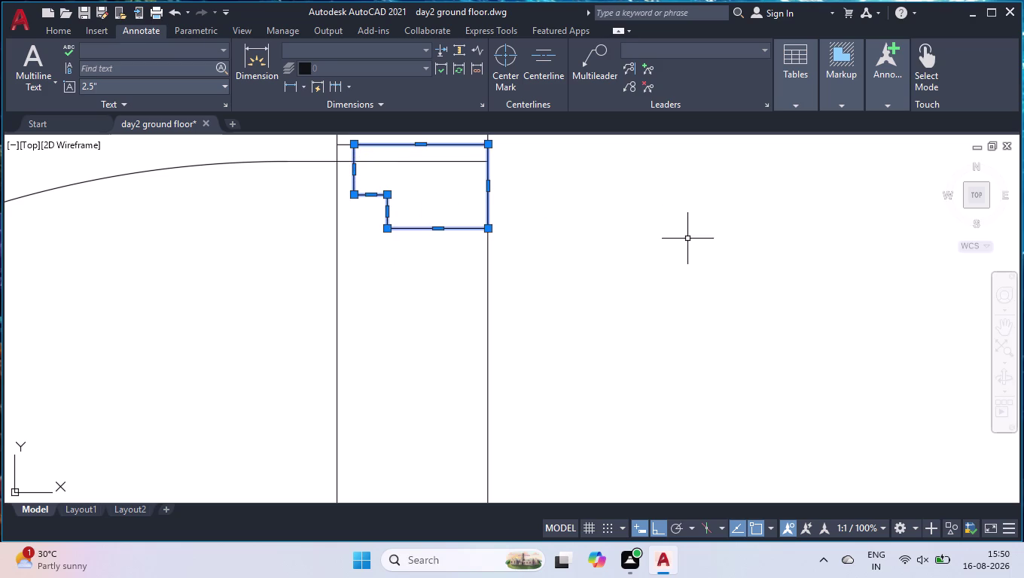
key(Delete)
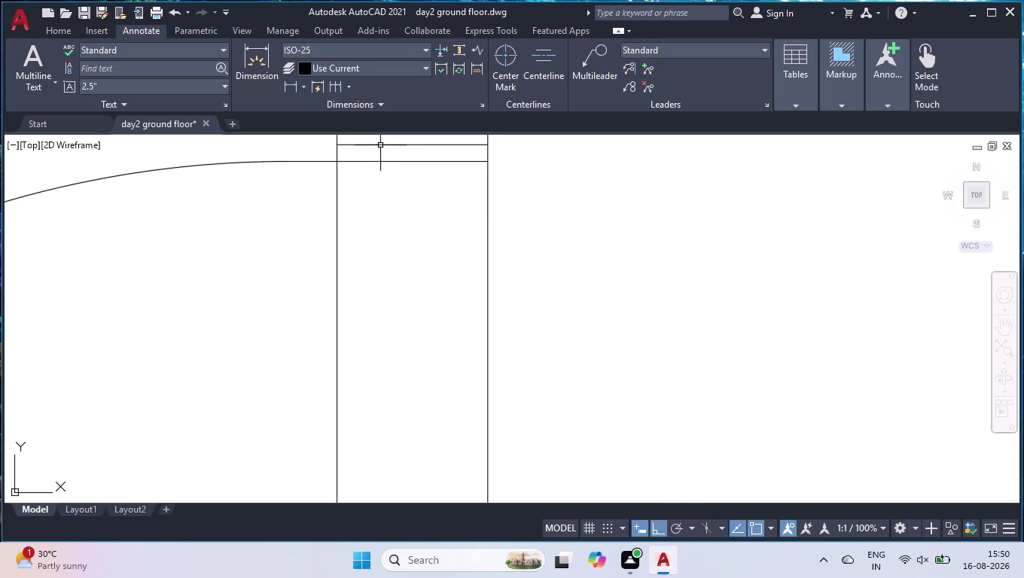
Remove the stray short line at the top of the door swing.
click(381, 145)
click(415, 145)
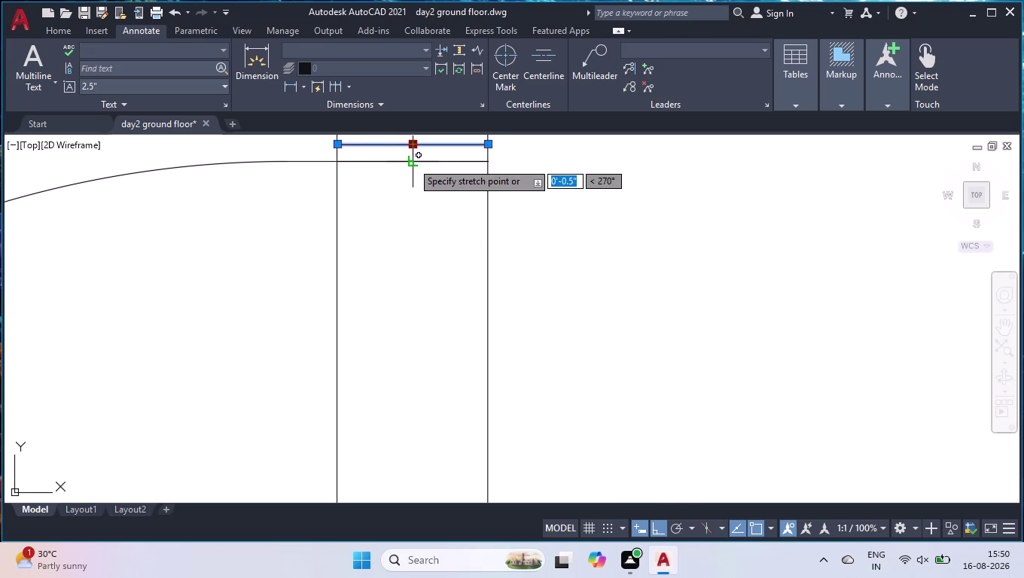
click(412, 162)
scroll(down, 3)
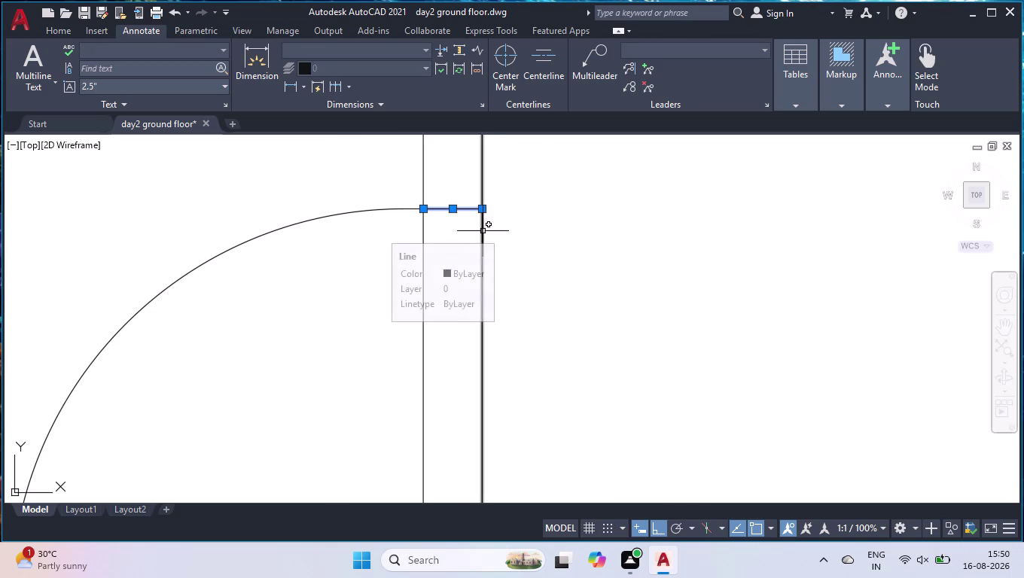
key(space)
key(space)
key(space)
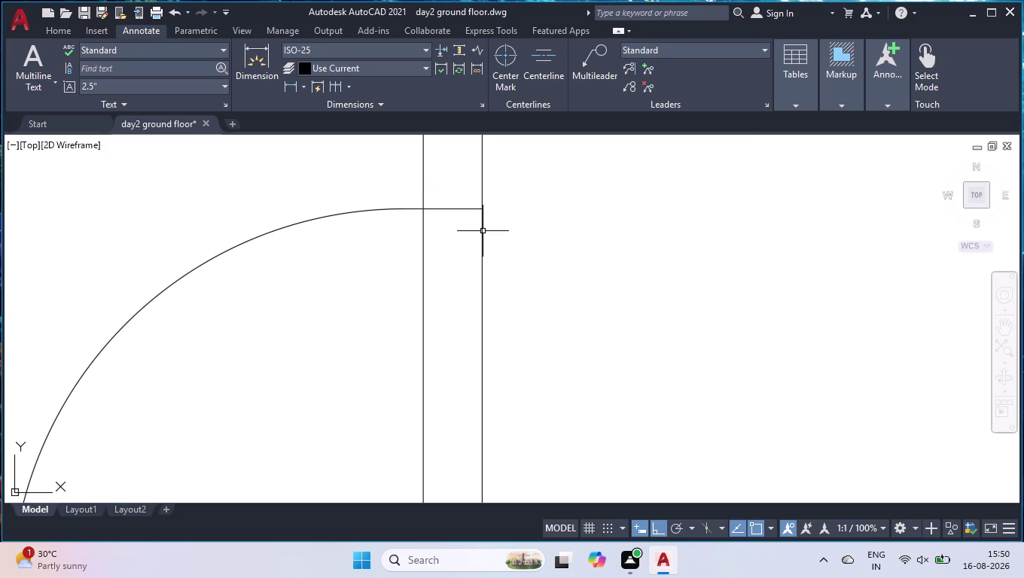
scroll(down, 3)
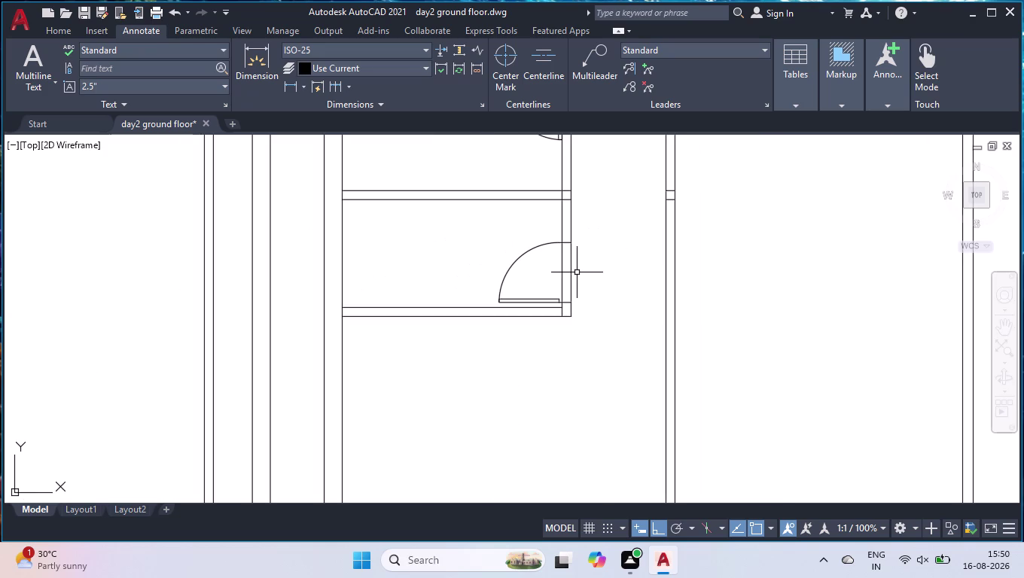
Trim the two wall line pieces crossing the door opening.
text(tr)
key(Return)
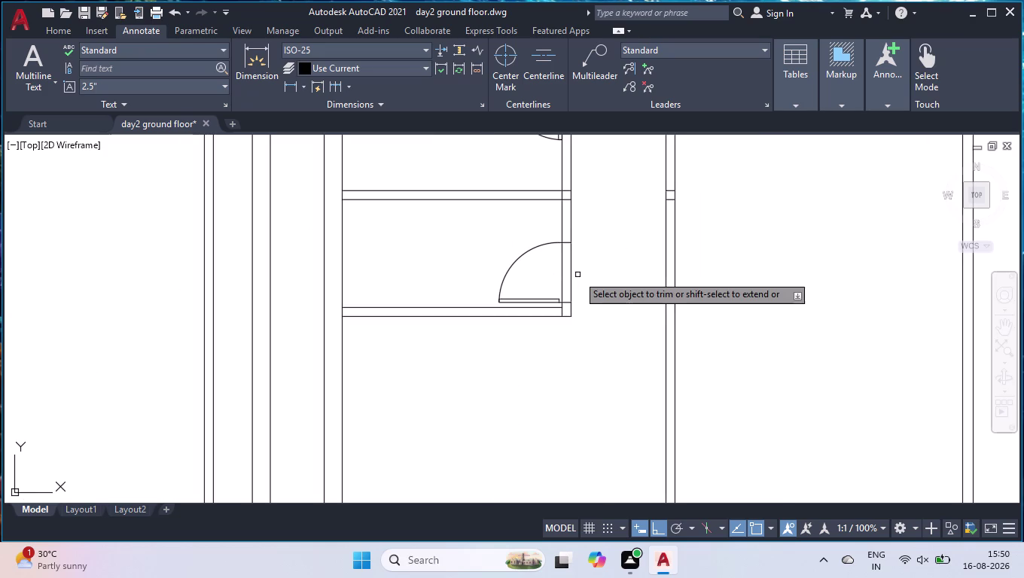
click(580, 275)
click(551, 272)
scroll(down, 3)
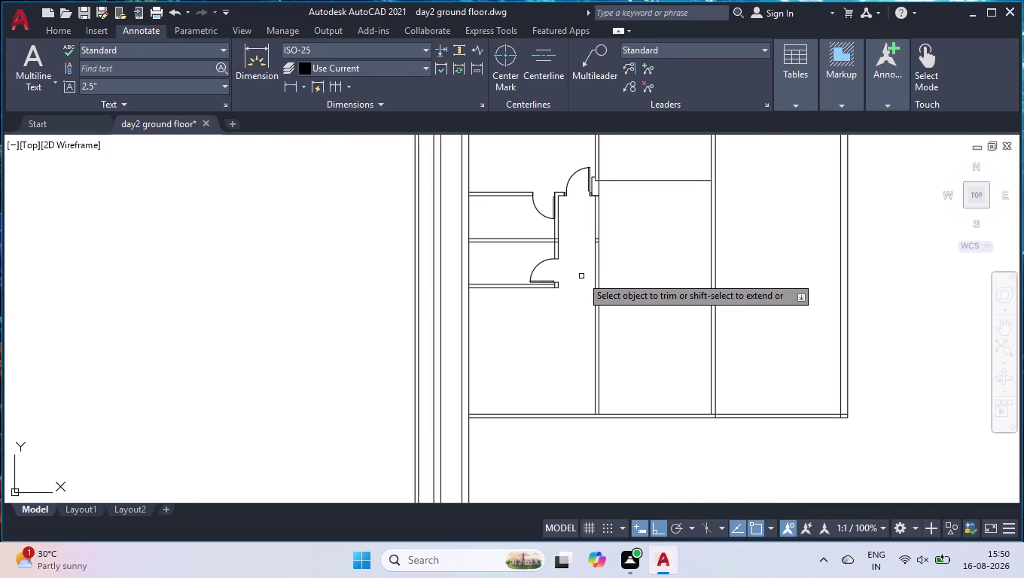
key(Return)
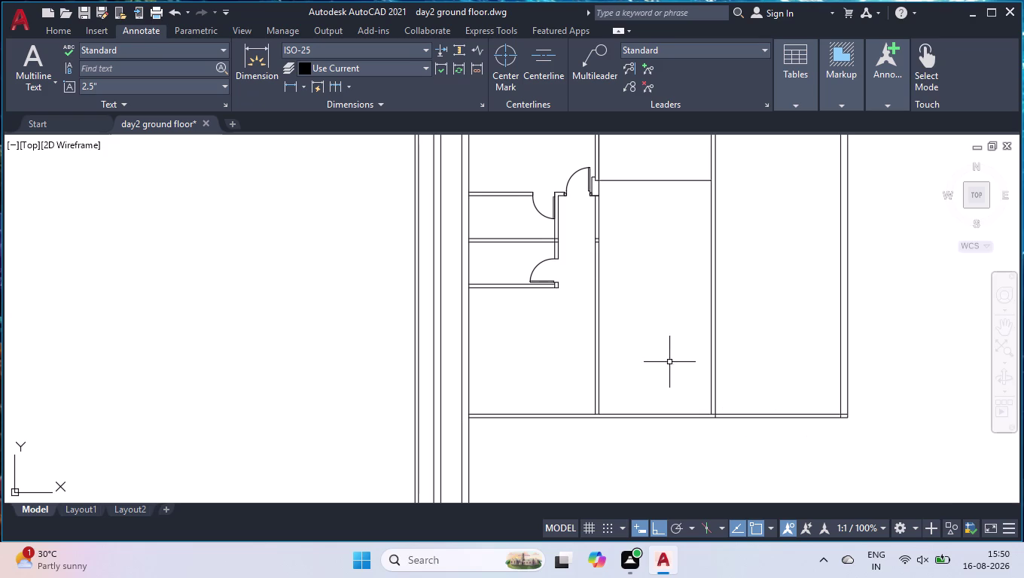
scroll(up, 3)
Extend the two partition lines to meet the vertical wall.
text(ex)
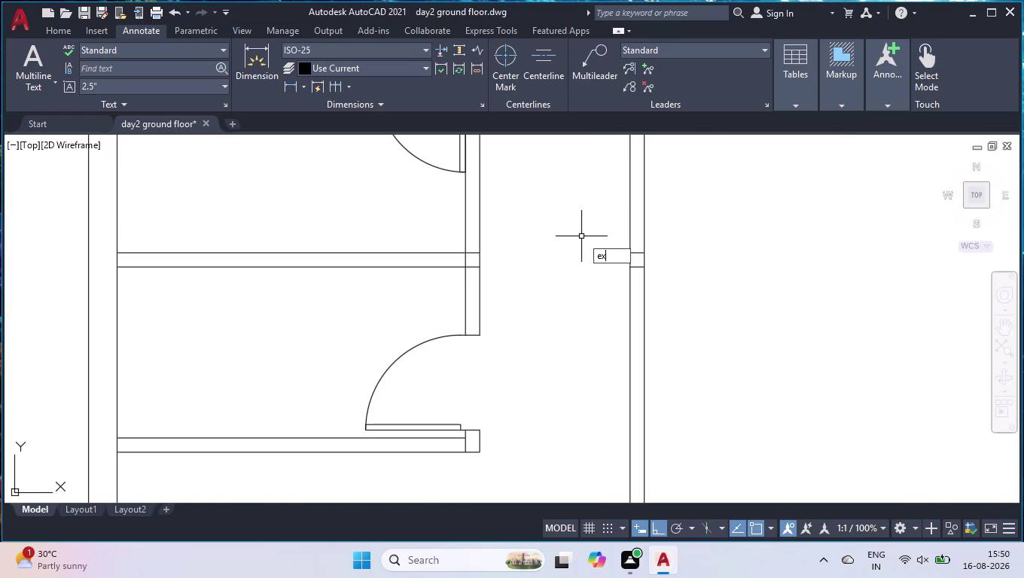
key(Return)
scroll(up, 3)
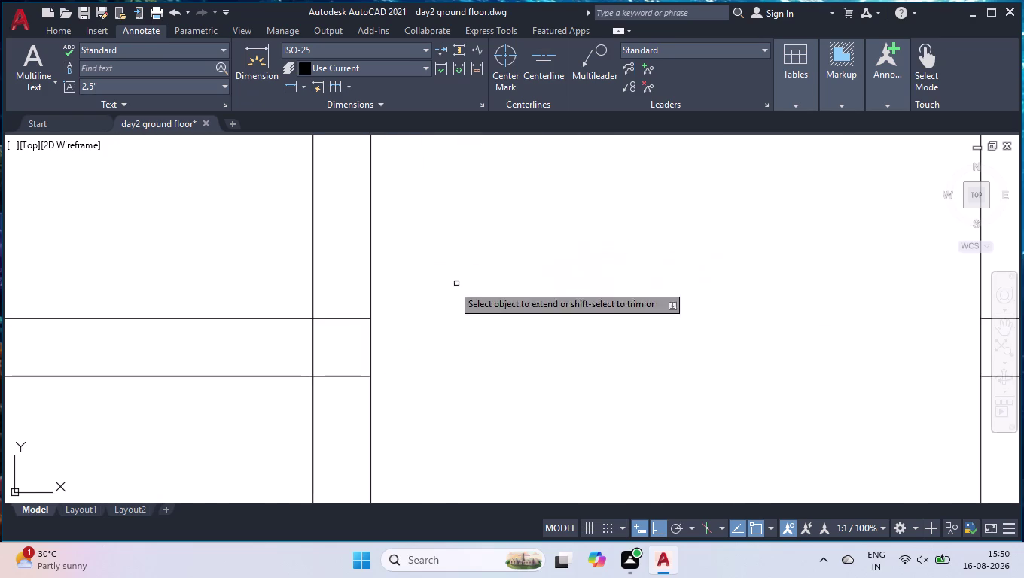
click(346, 299)
click(332, 400)
scroll(down, 3)
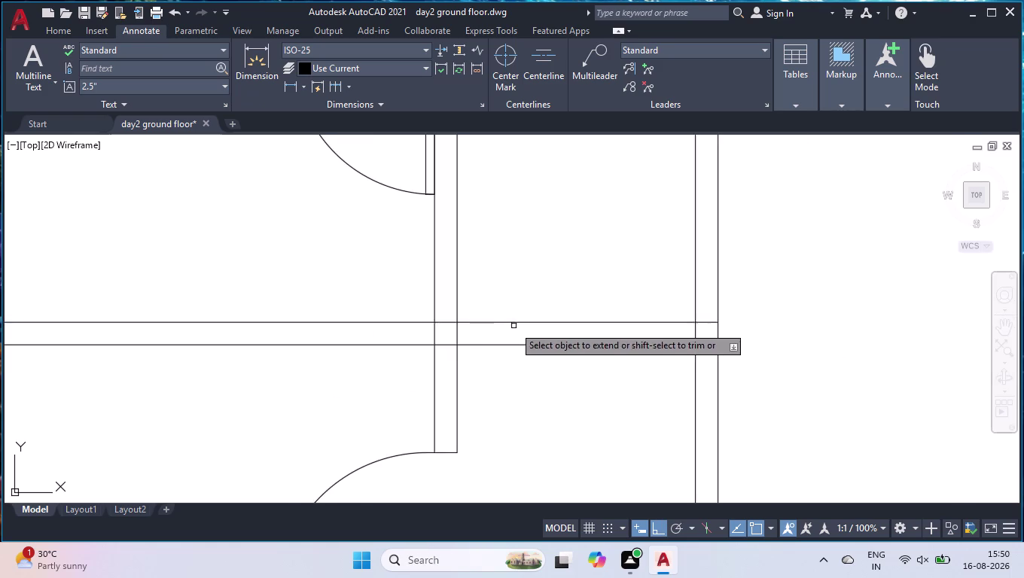
scroll(down, 3)
key(space)
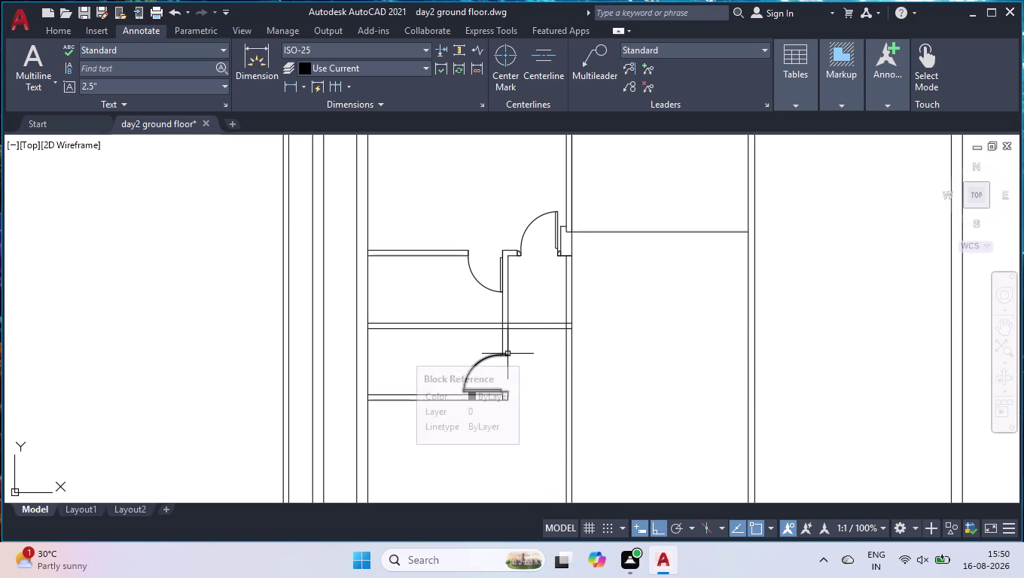
scroll(up, 3)
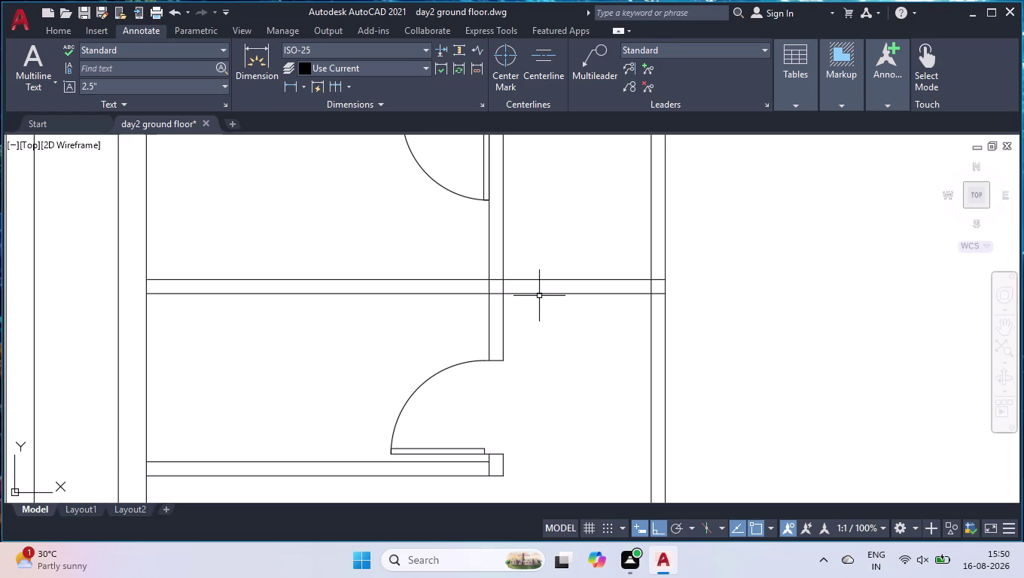
Quick-measure the distances between the partition walls.
text(mea)
key(Return)
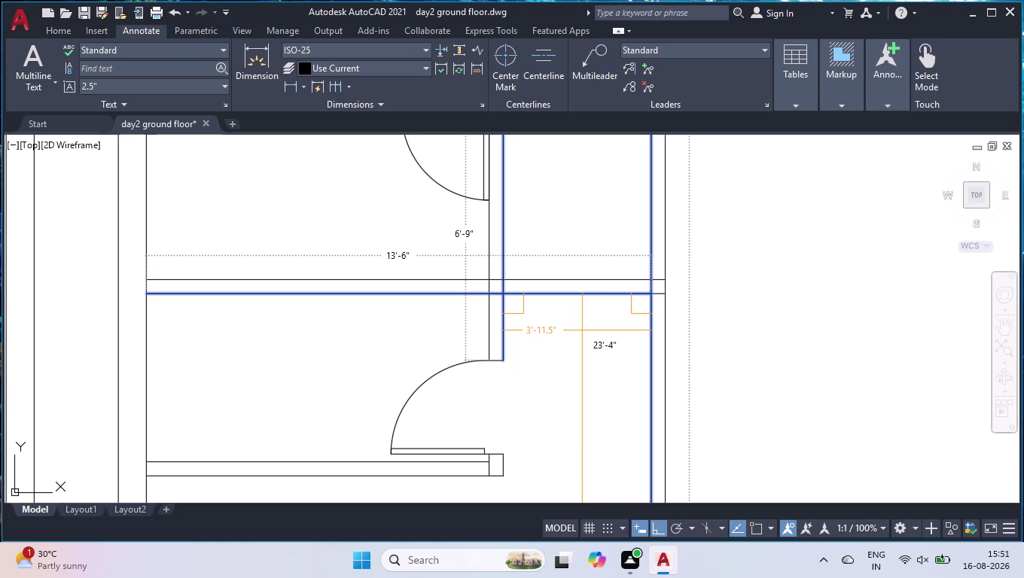
key(space)
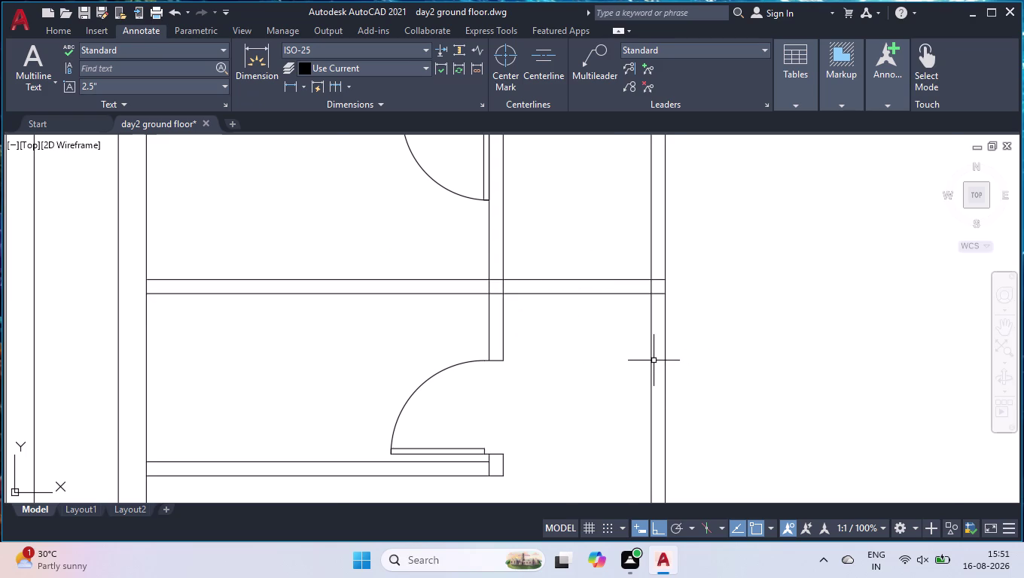
scroll(down, 3)
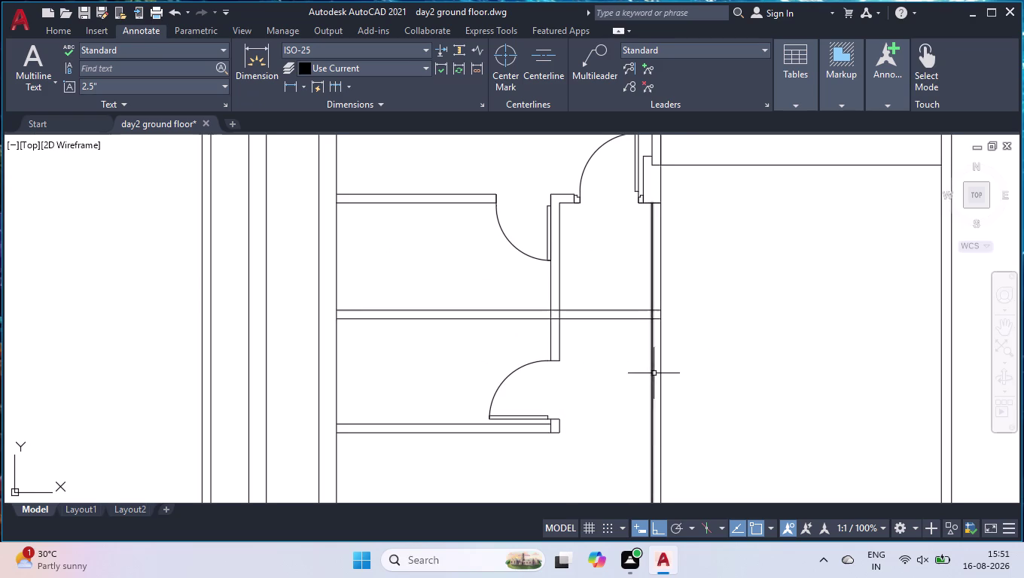
Fence-select and extend the lower wall line below the door to the right wall.
scroll(up, 3)
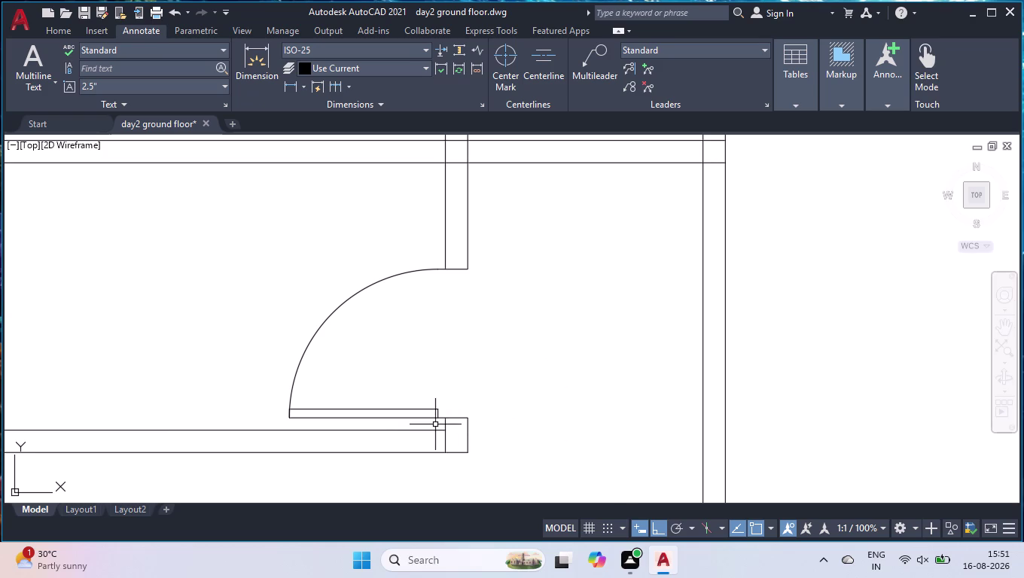
scroll(up, 3)
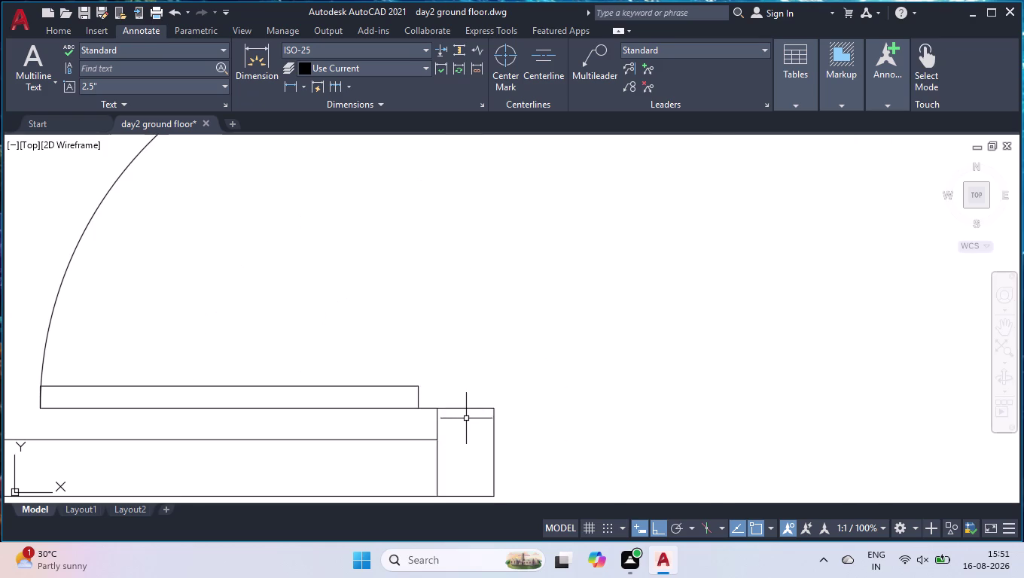
scroll(down, 3)
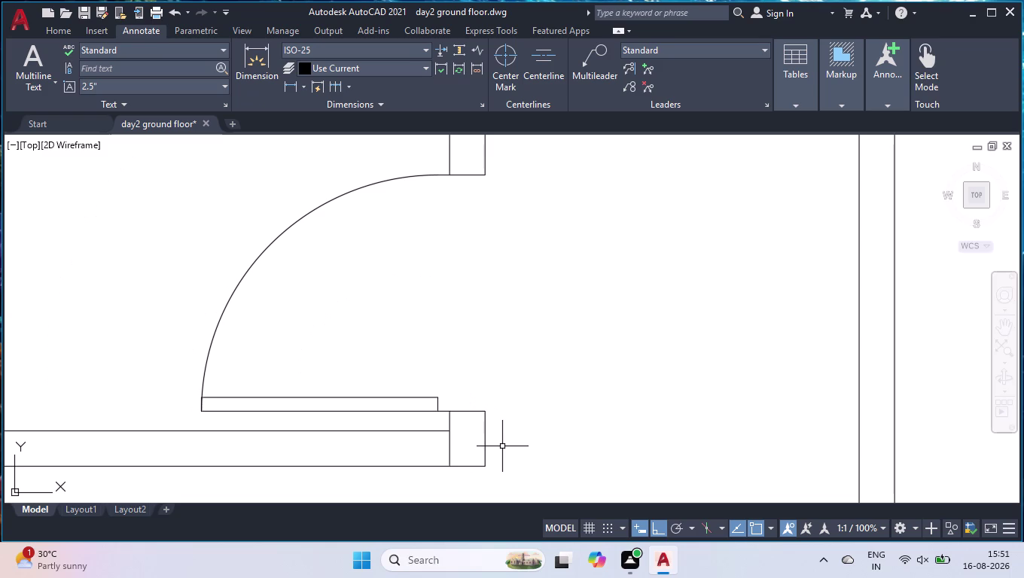
text(ex)
key(Return)
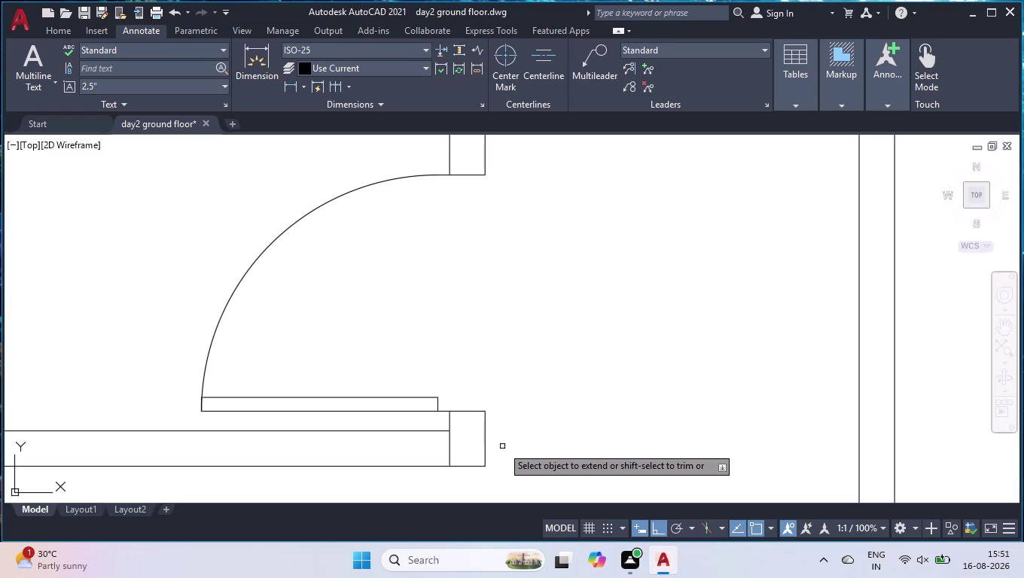
click(437, 426)
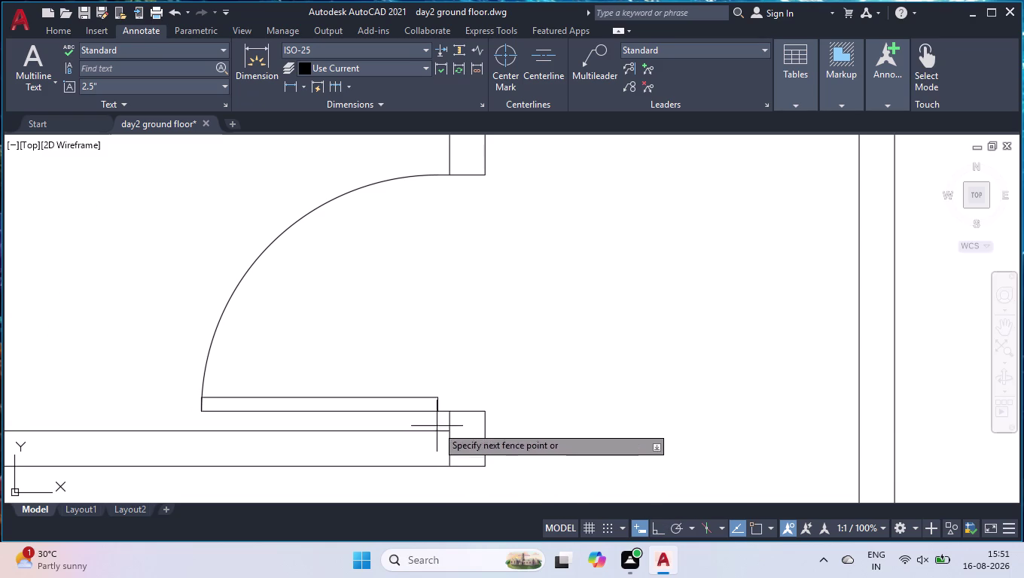
click(427, 483)
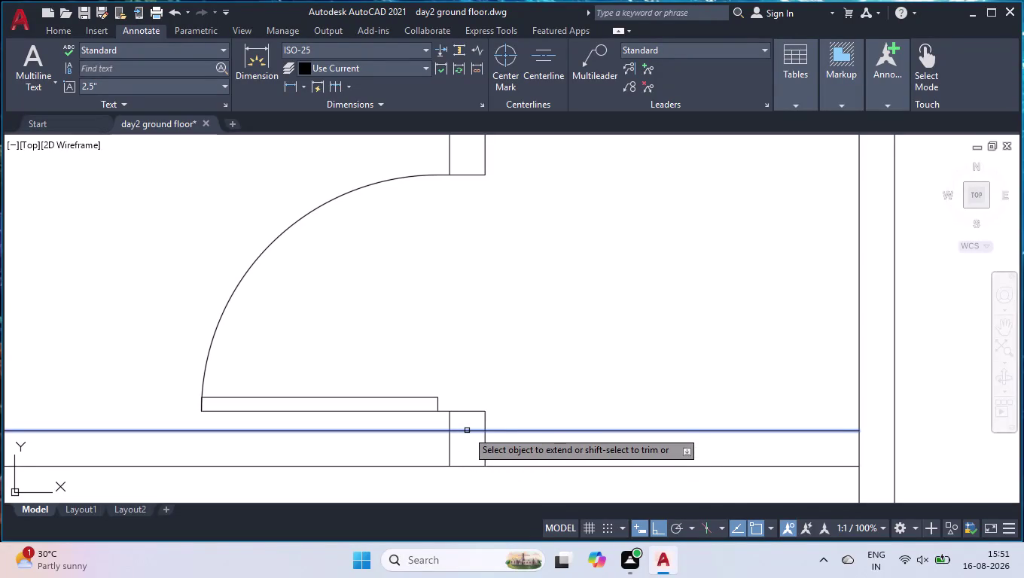
click(467, 431)
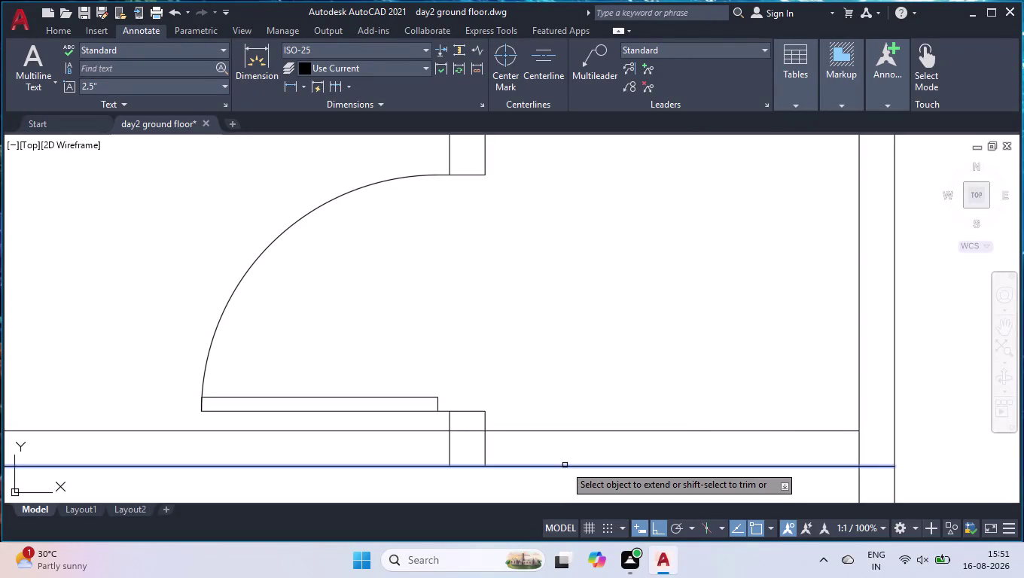
key(space)
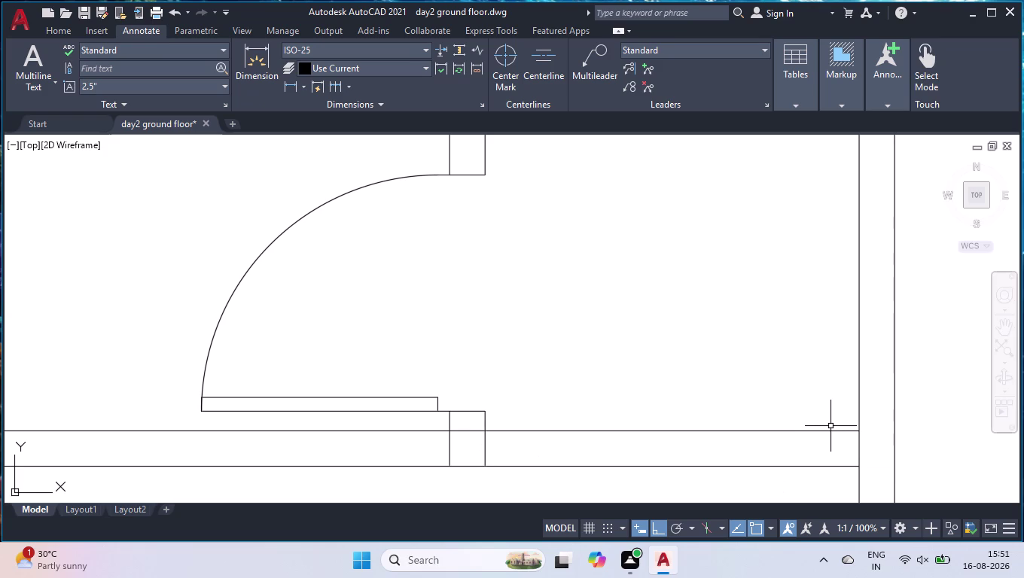
Extend the upper wall line to the far vertical wall.
key(space)
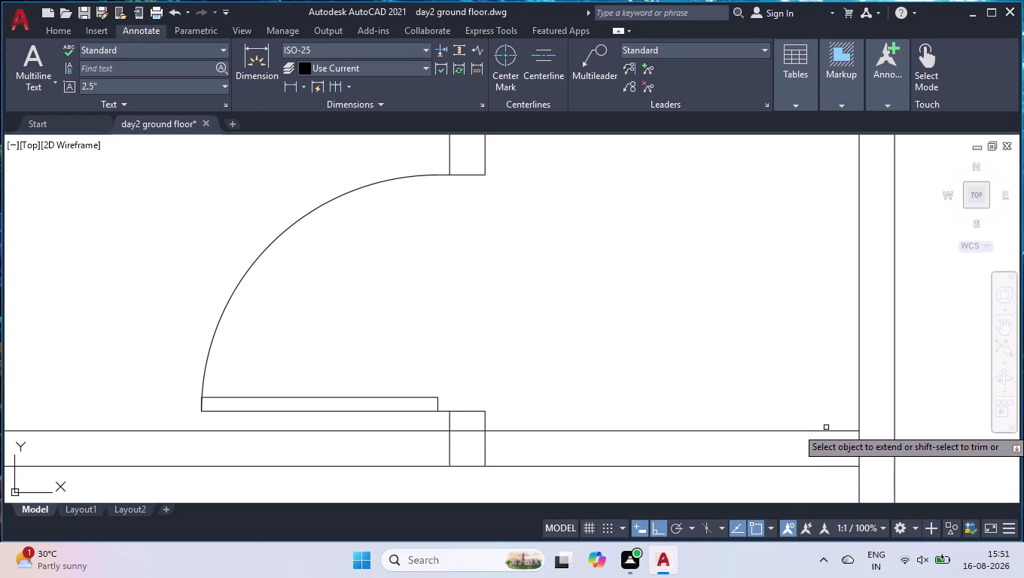
click(827, 432)
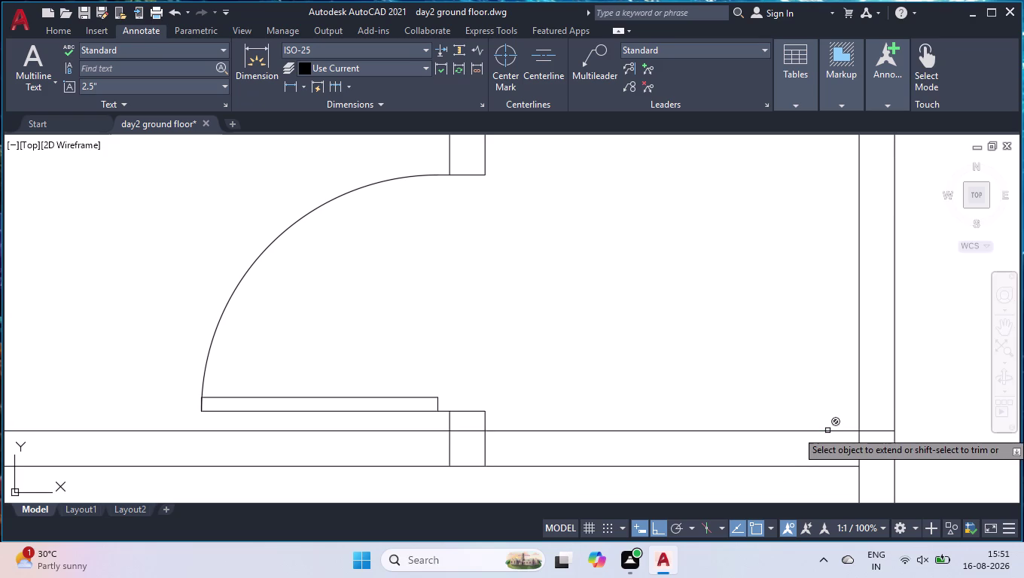
key(space)
scroll(up, 3)
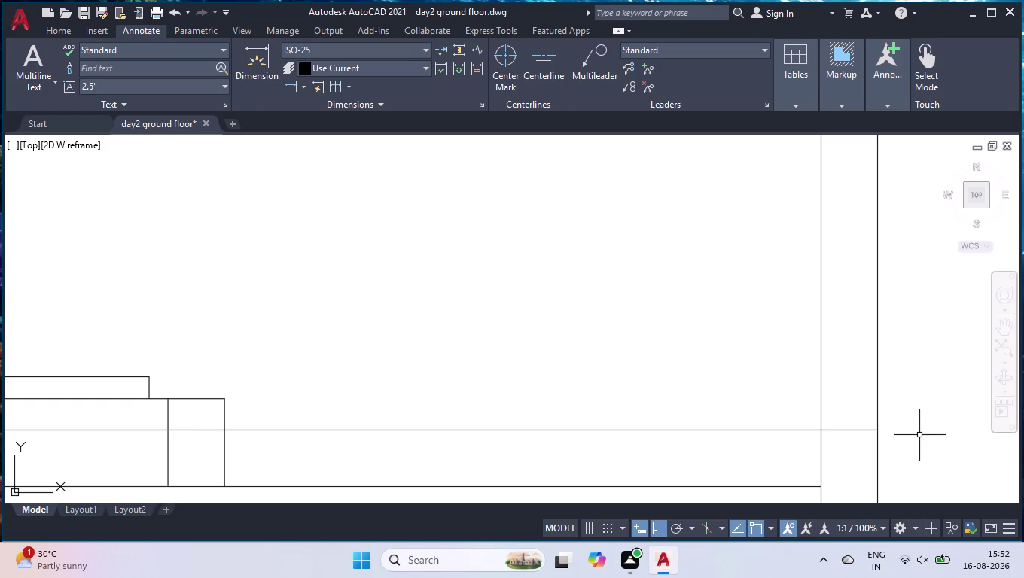
Draw a 2-foot line along the lower wall from its right-hand corner.
key(l)
key(Return)
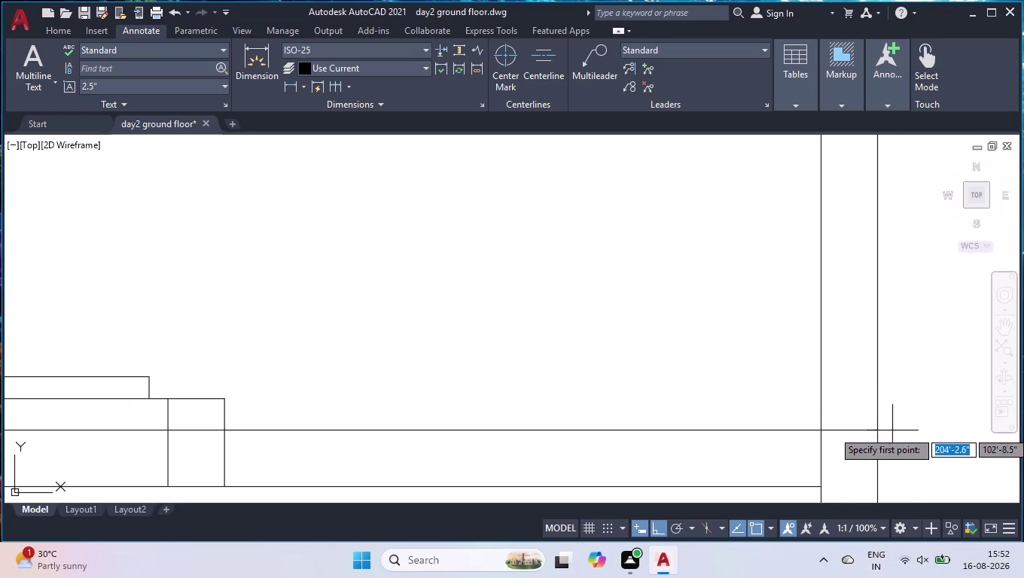
click(877, 432)
text(2)
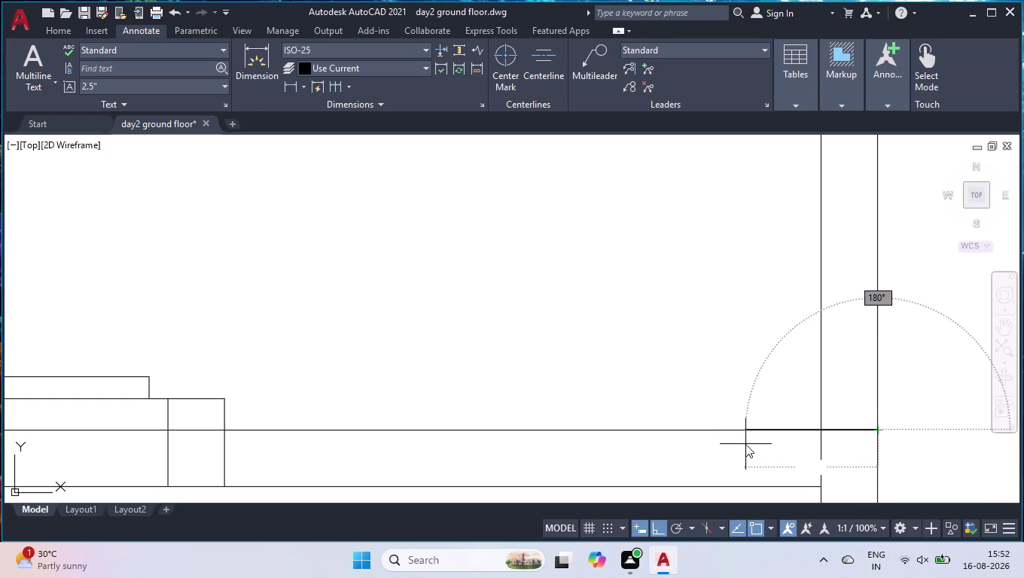
text(')
key(Return)
scroll(down, 3)
scroll(down, 3)
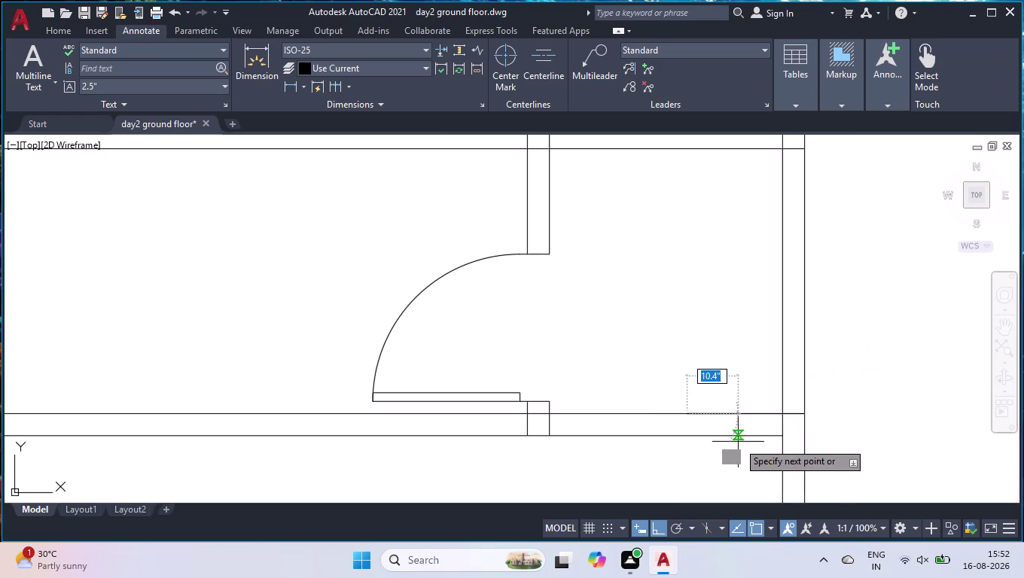
scroll(down, 3)
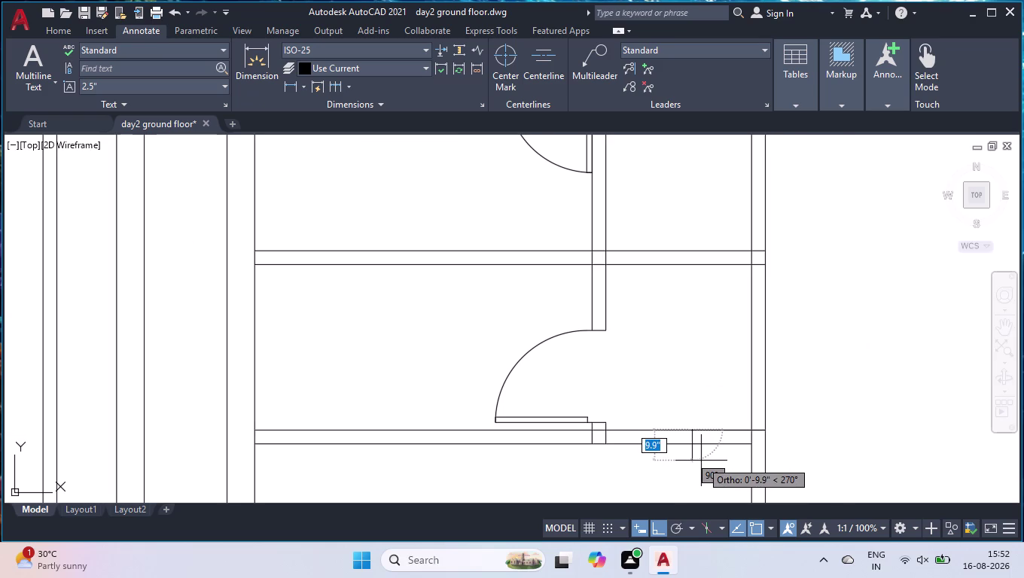
key(space)
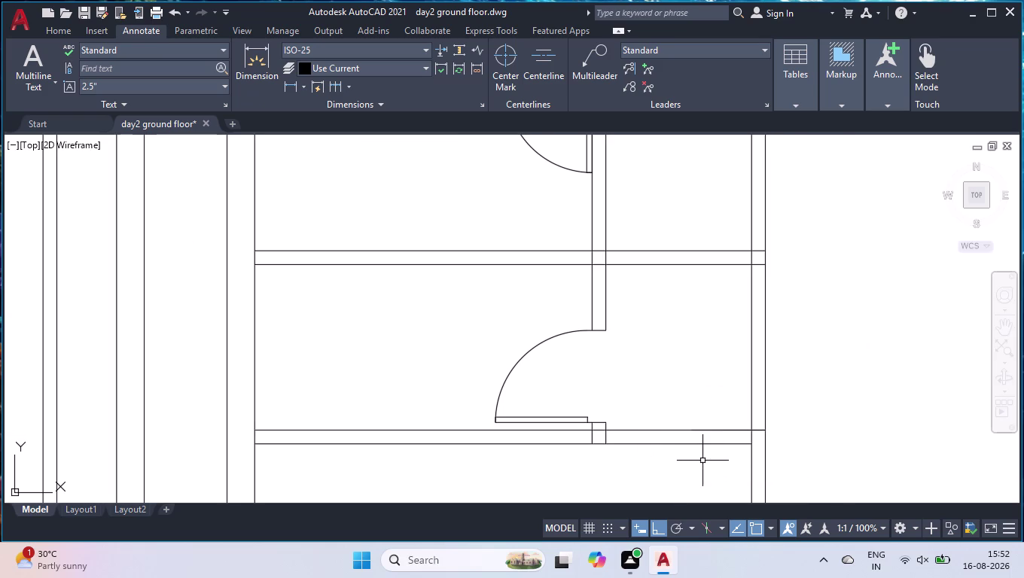
Select the new 2-foot wall line and delete it.
click(726, 431)
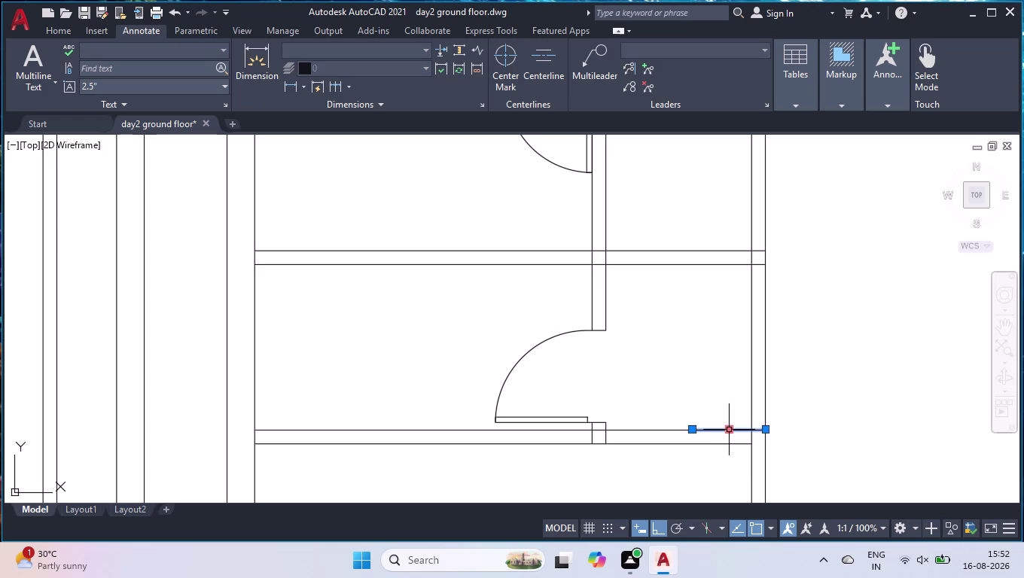
key(Delete)
scroll(down, 3)
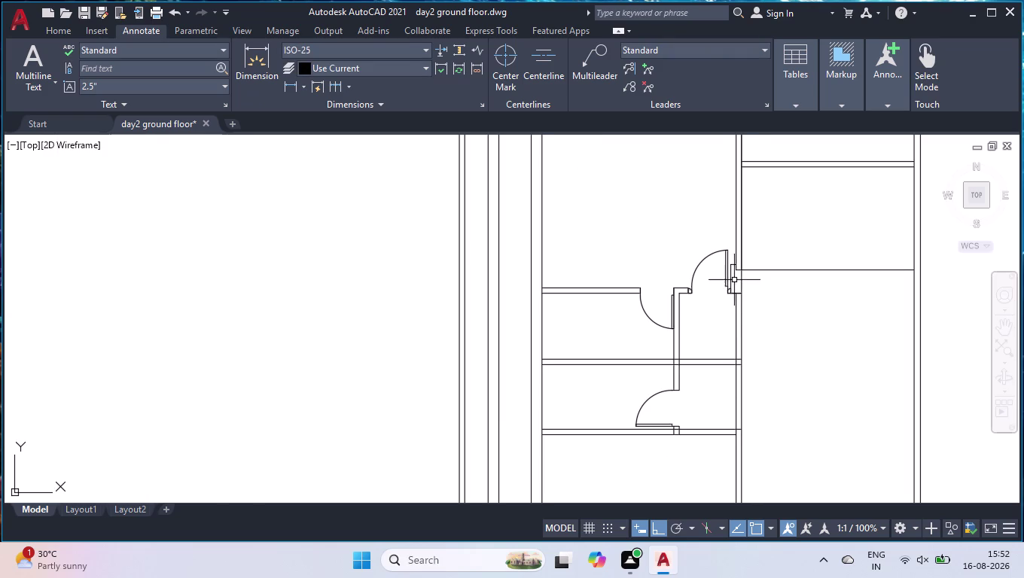
scroll(up, 3)
text(dl)
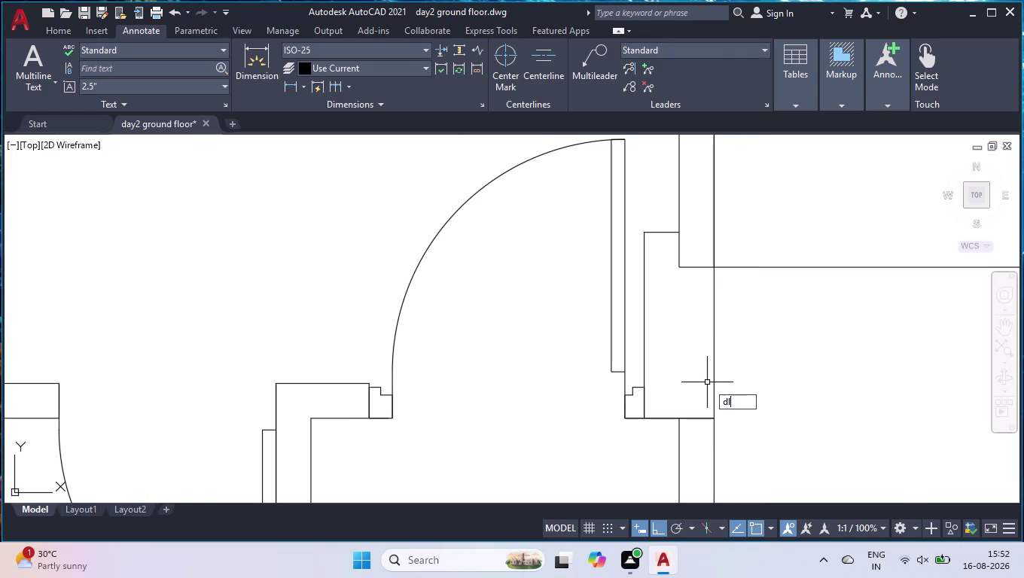
text(i)
key(Return)
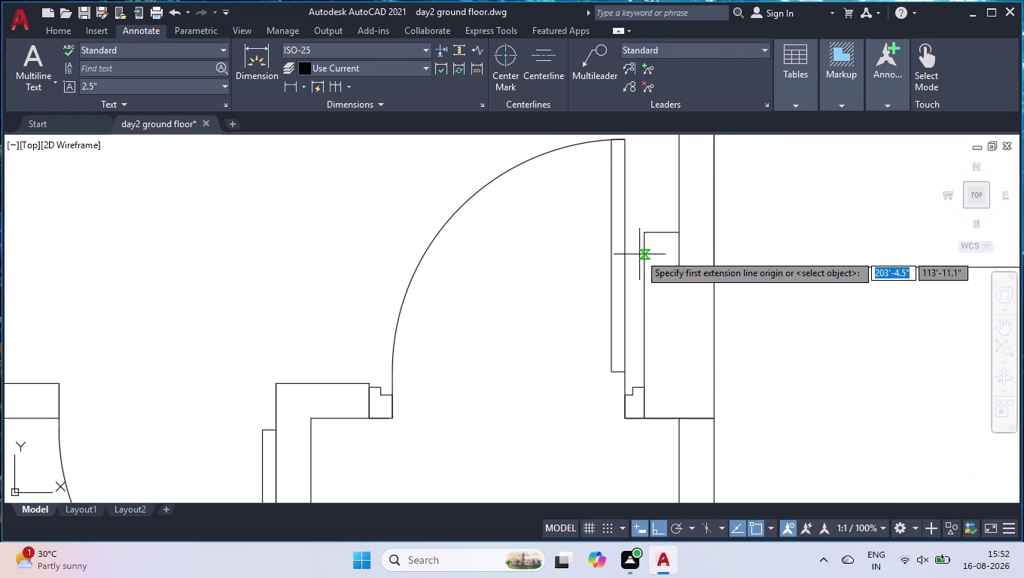
click(645, 421)
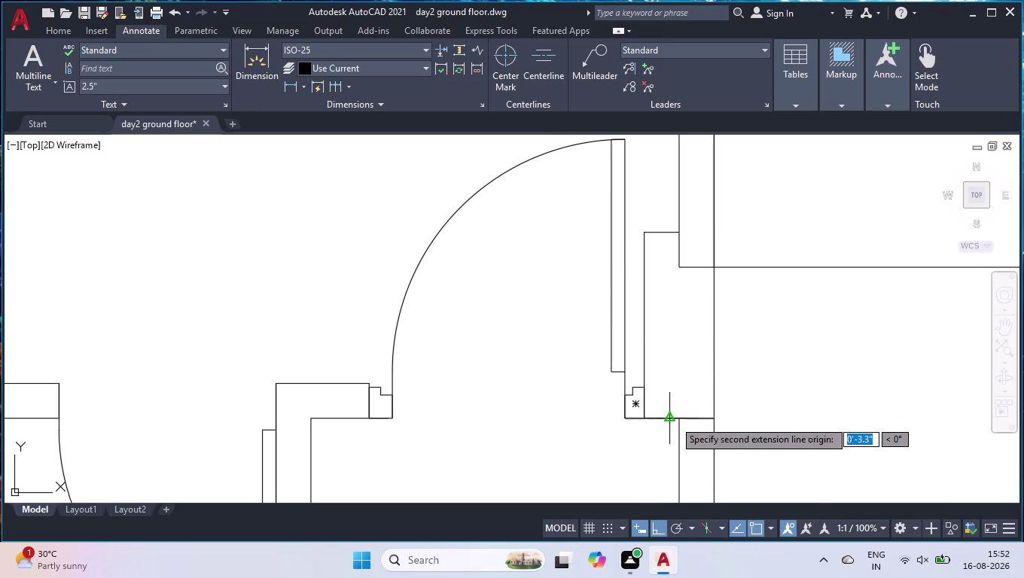
click(713, 421)
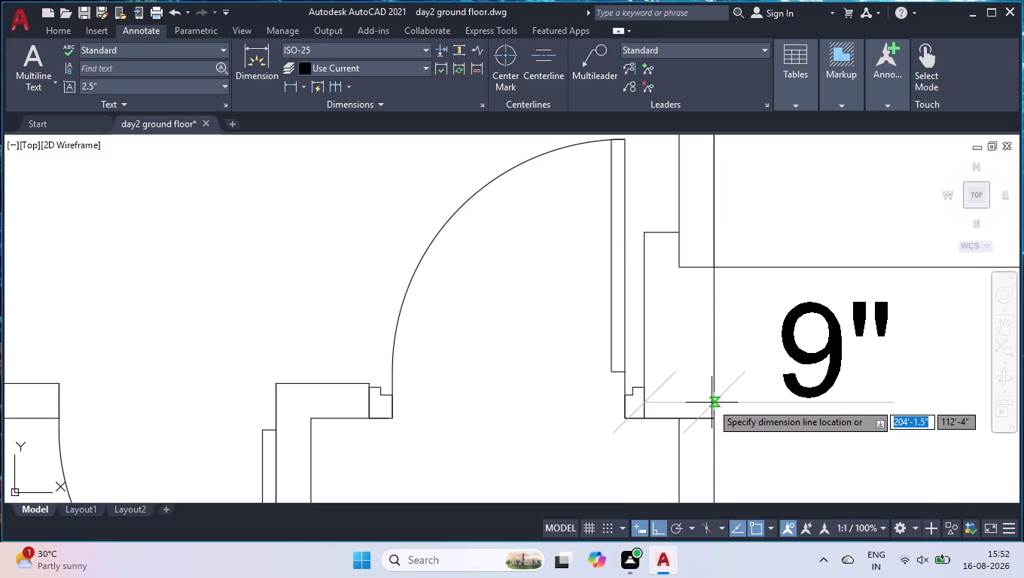
key(space)
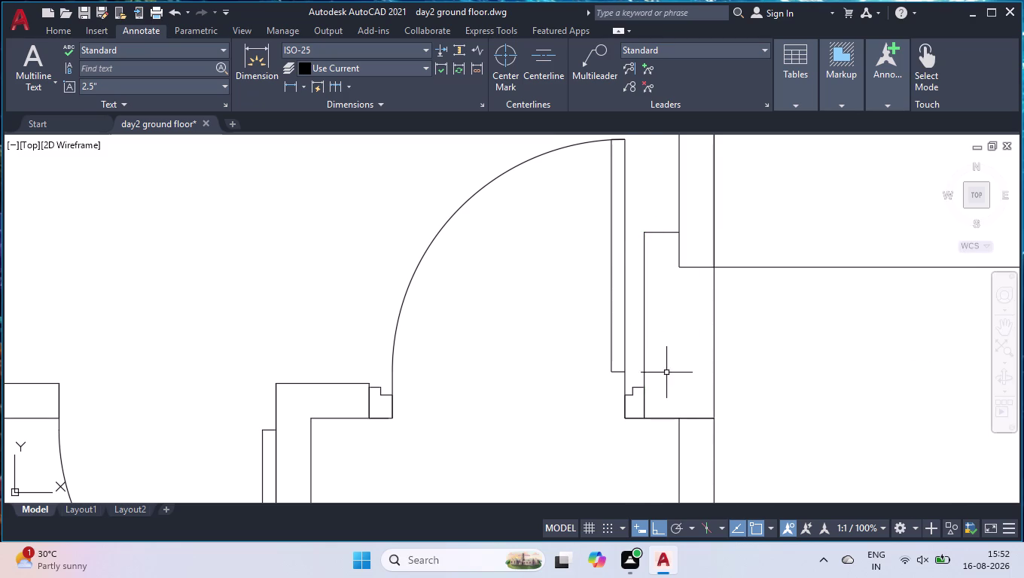
key(space)
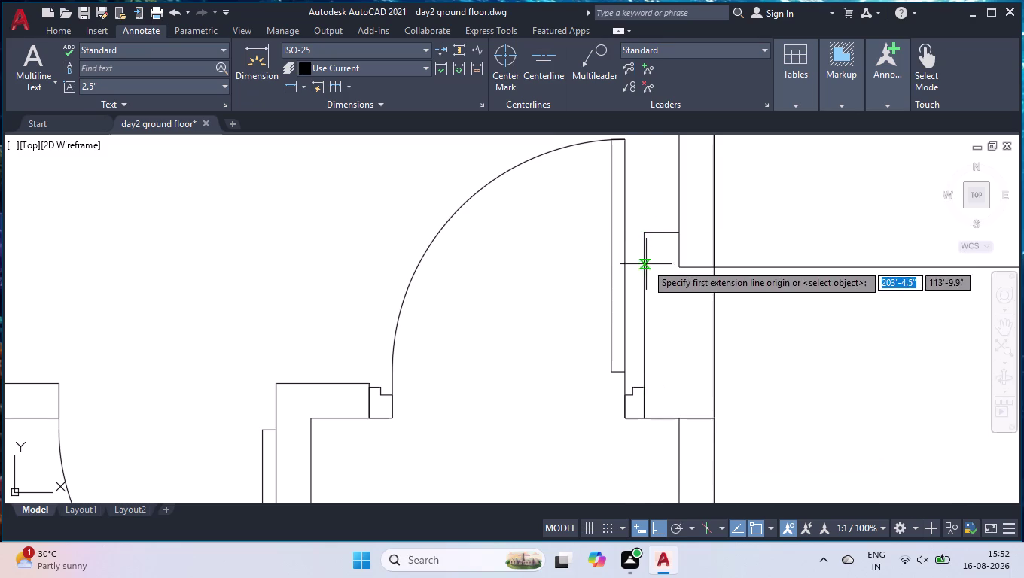
click(644, 235)
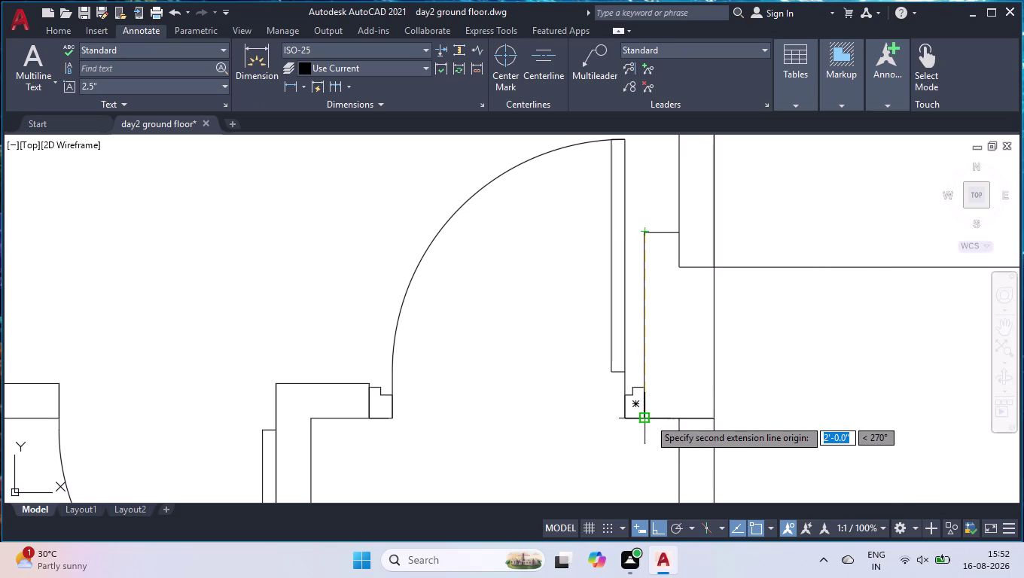
click(649, 419)
key(space)
scroll(down, 3)
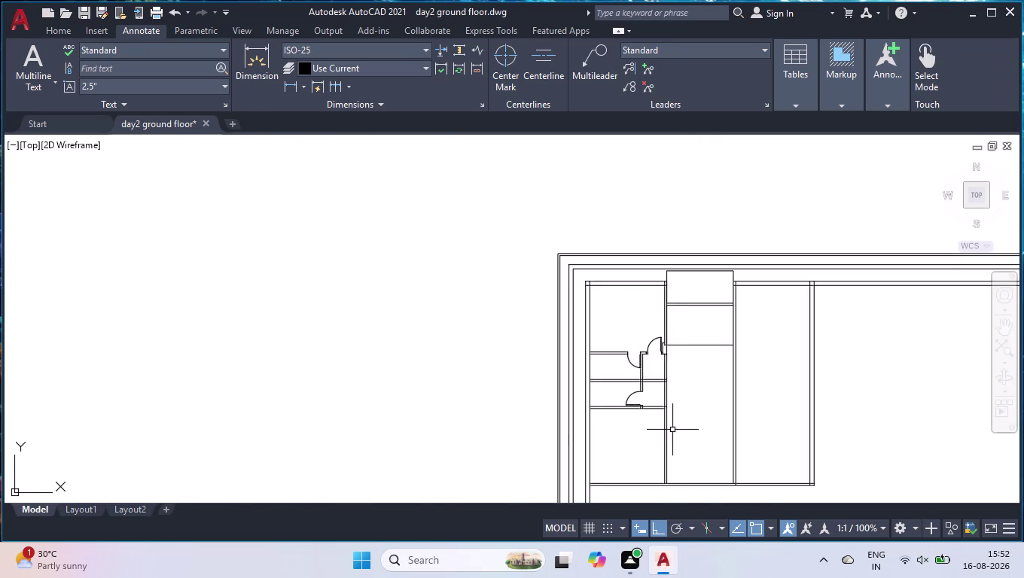
scroll(up, 3)
scroll(up, 3)
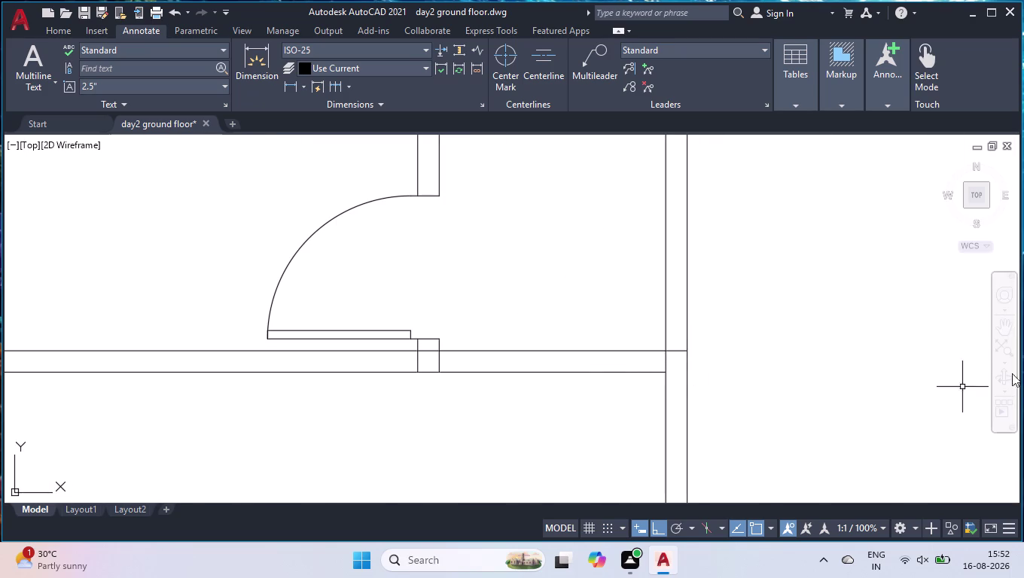
key(l)
key(Return)
scroll(up, 3)
scroll(up, 3)
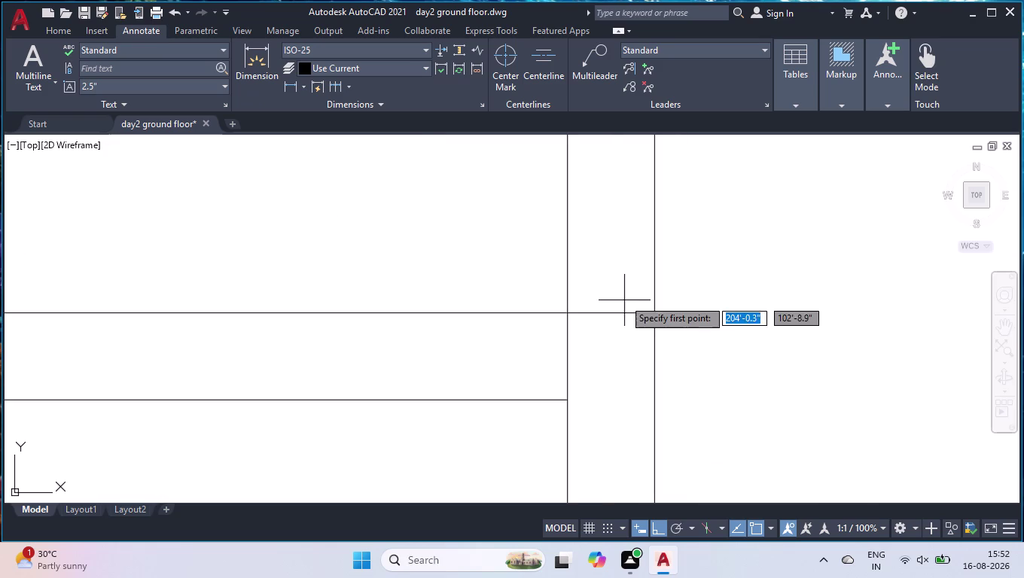
click(656, 314)
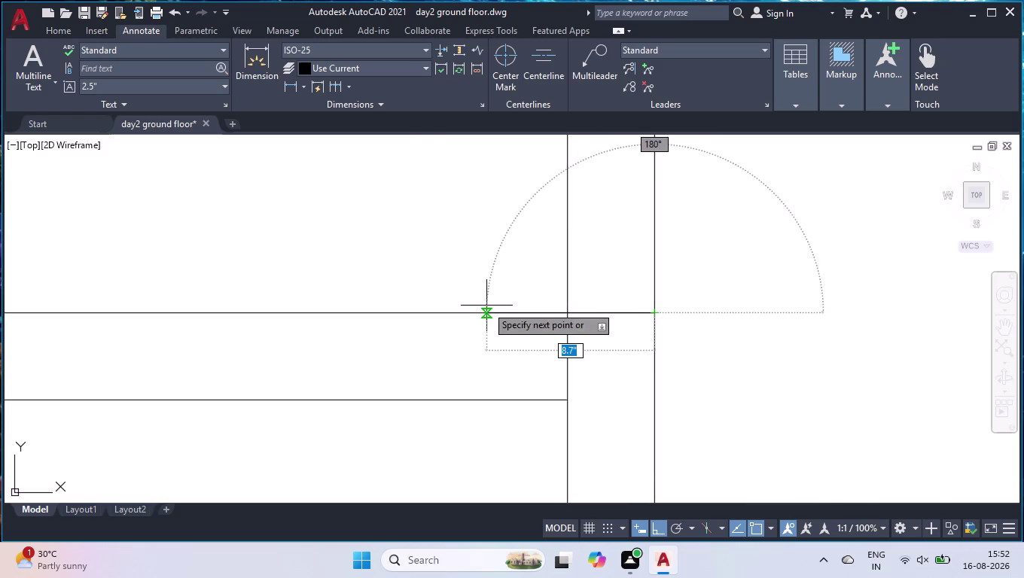
Draw the 9" and 2' jamb segments and close them against the wall line.
text(9")
key(Return)
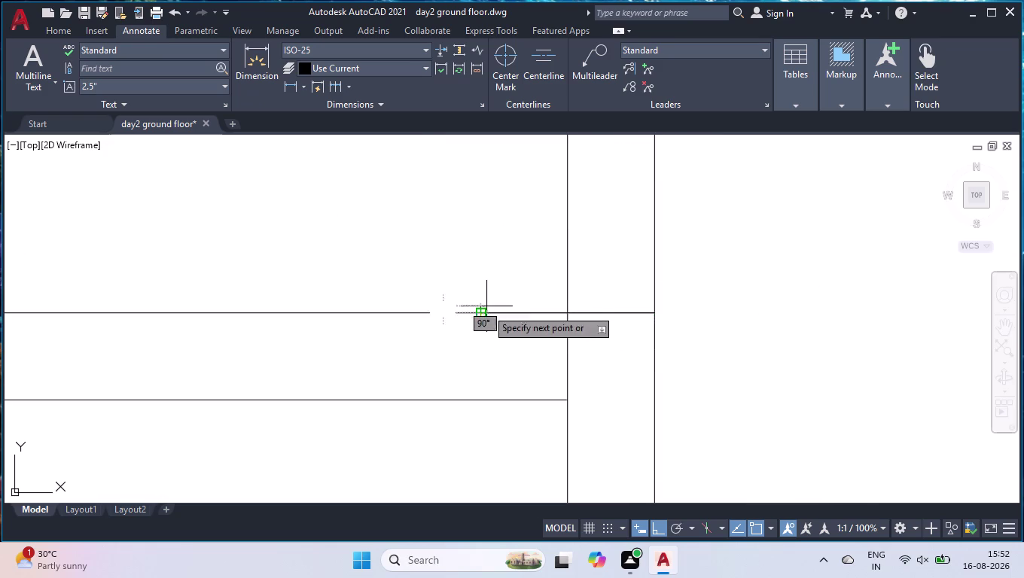
text(2')
key(Return)
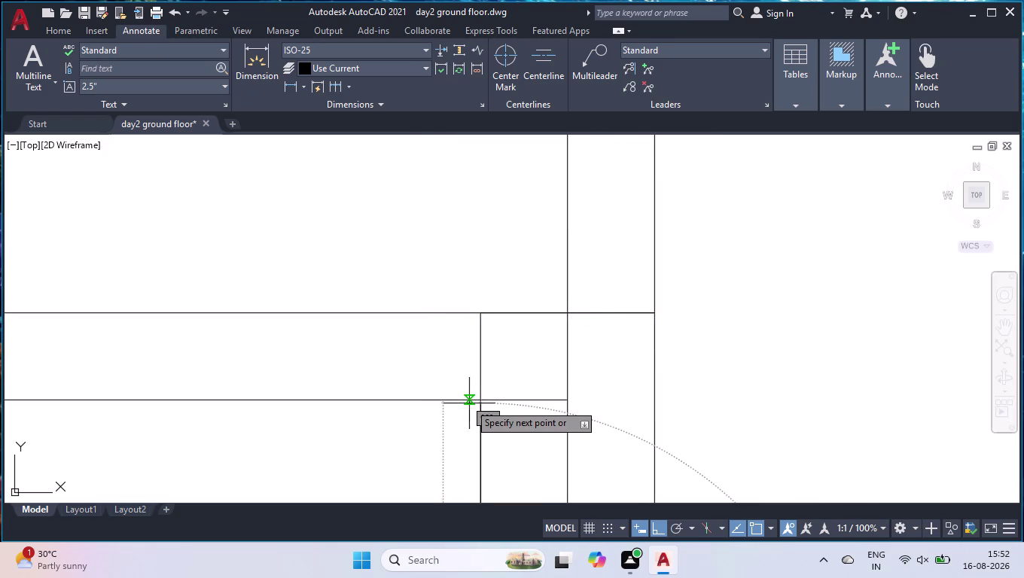
scroll(down, 3)
scroll(down, 3)
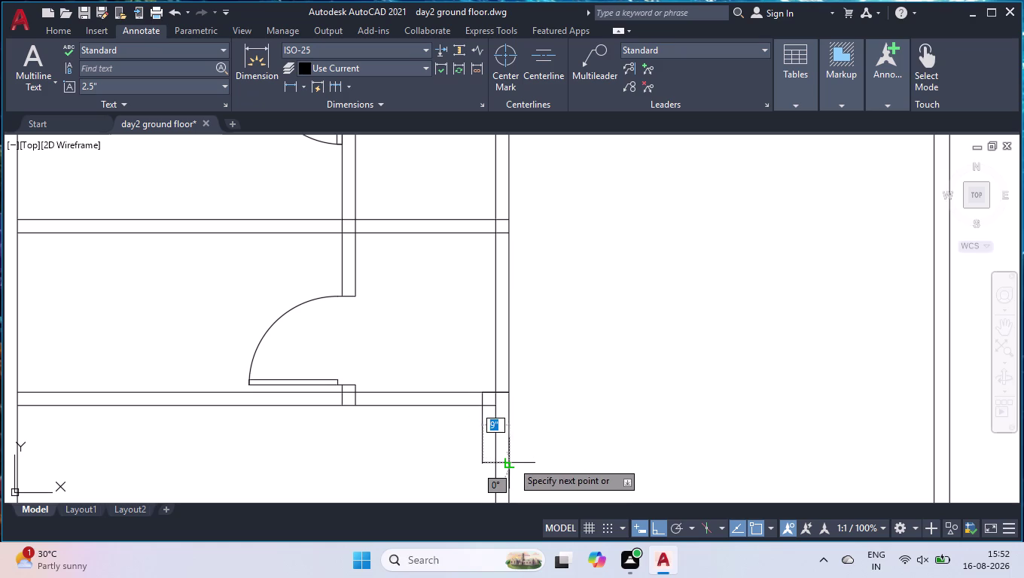
click(513, 463)
key(space)
scroll(down, 3)
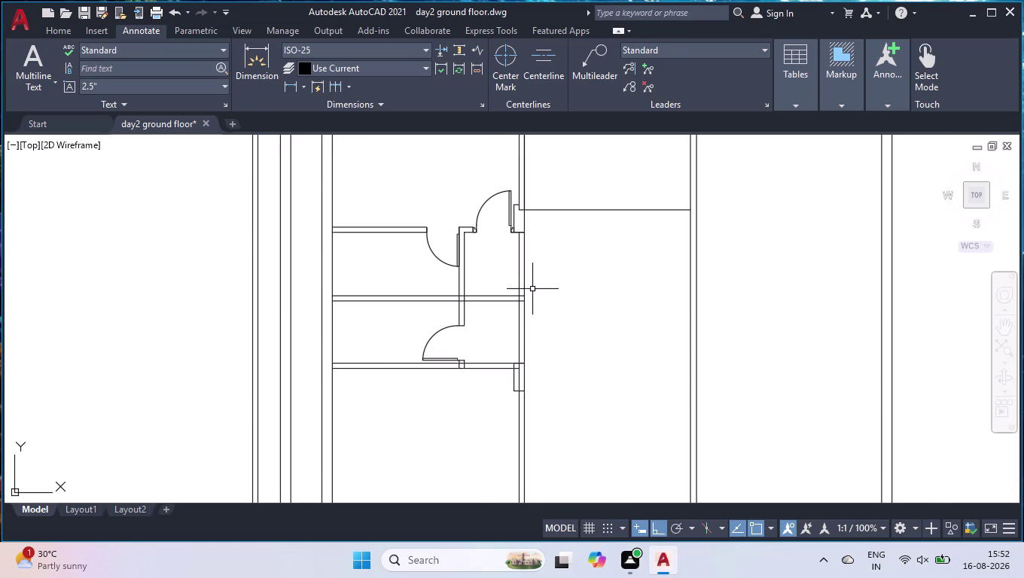
scroll(up, 3)
scroll(up, 3)
Start another line, cancel it, and enter the ME command.
key(space)
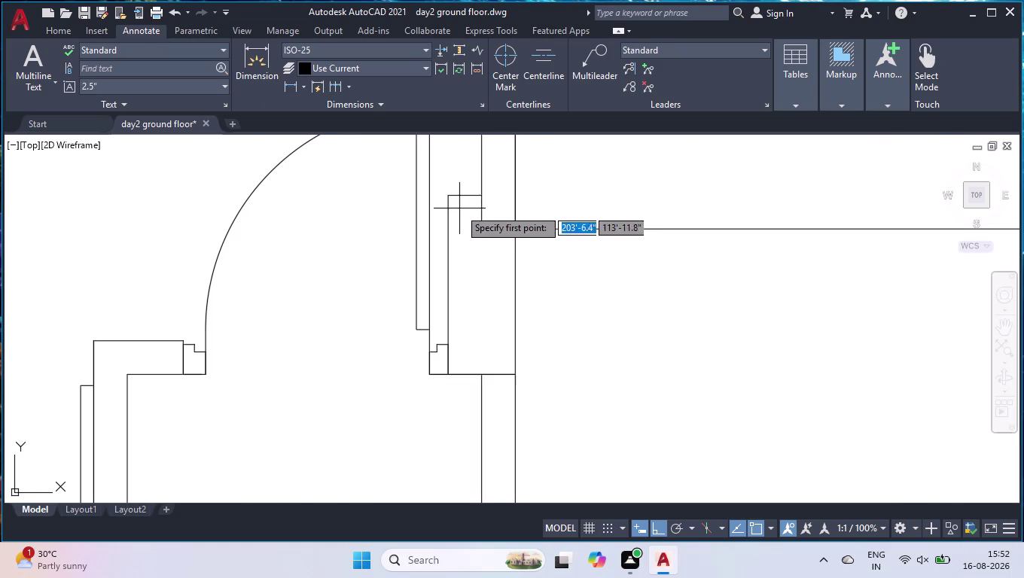
key(space)
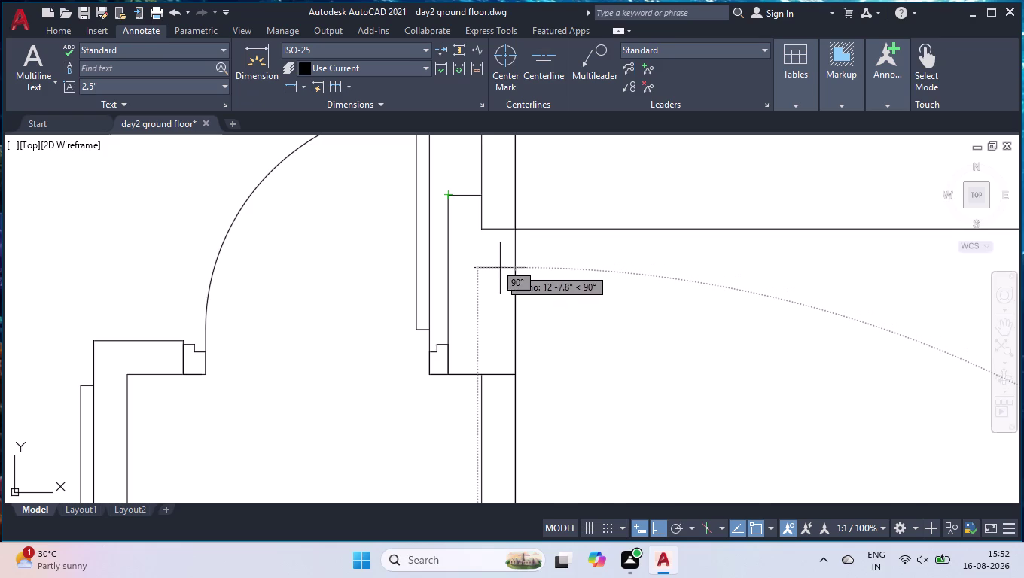
key(space)
text(me)
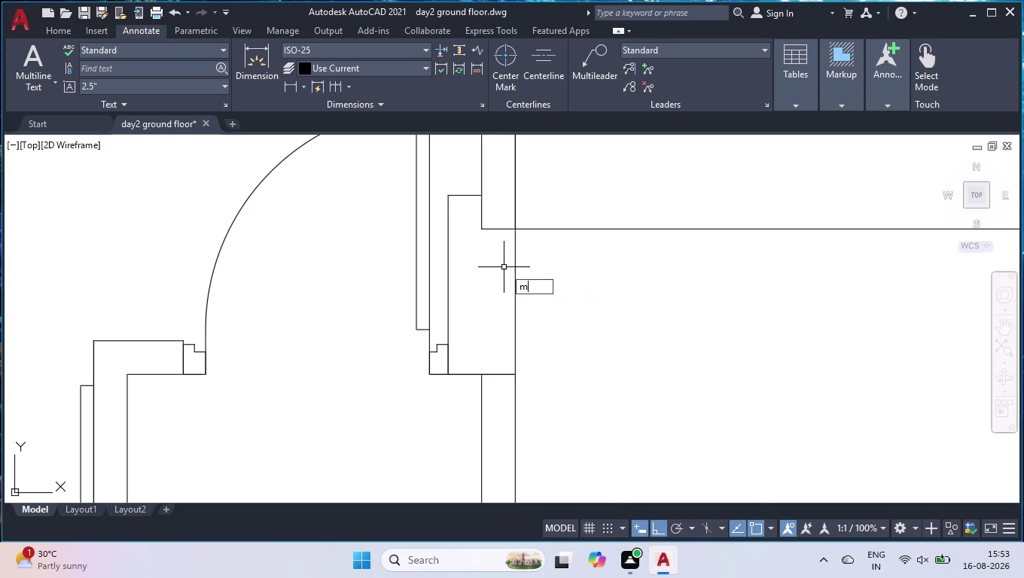
text(a)
key(Return)
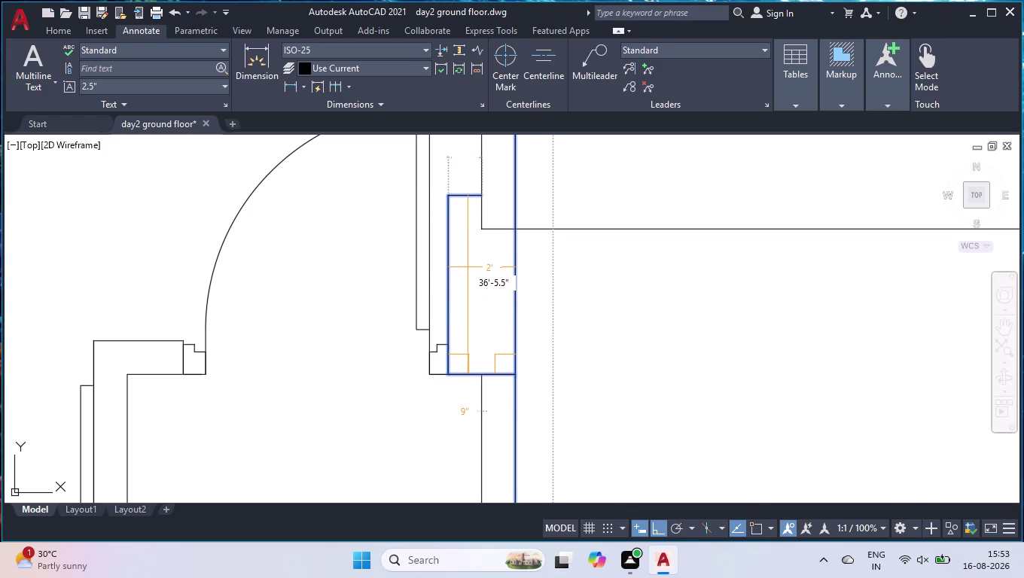
scroll(down, 3)
scroll(down, 3)
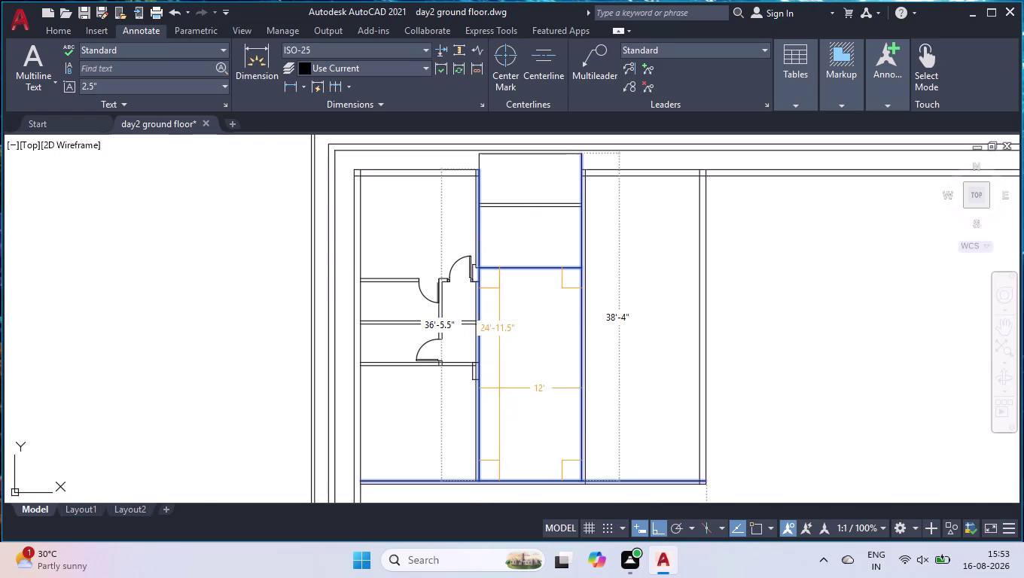
scroll(up, 3)
scroll(up, 3)
scroll(up, 3)
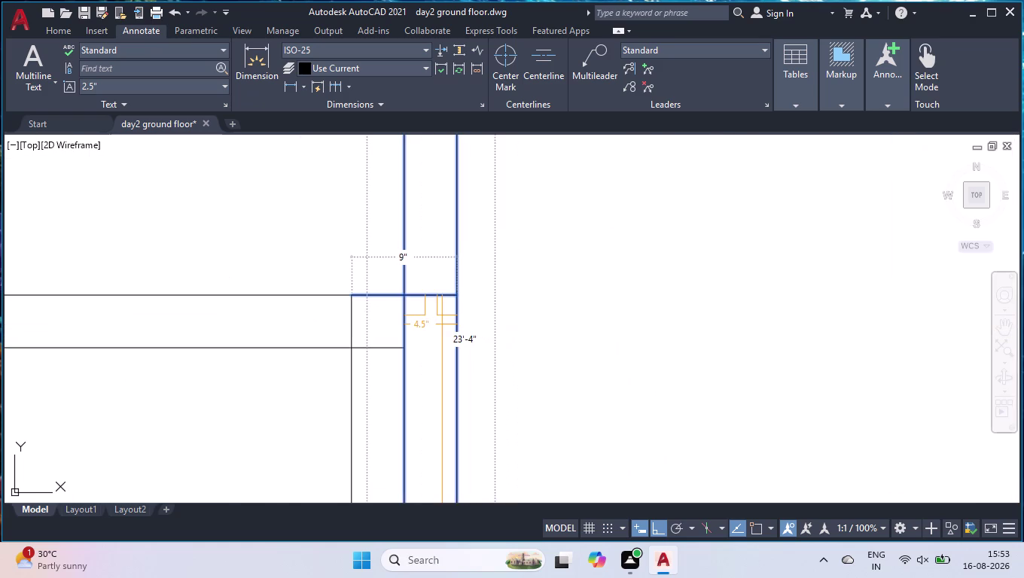
scroll(down, 3)
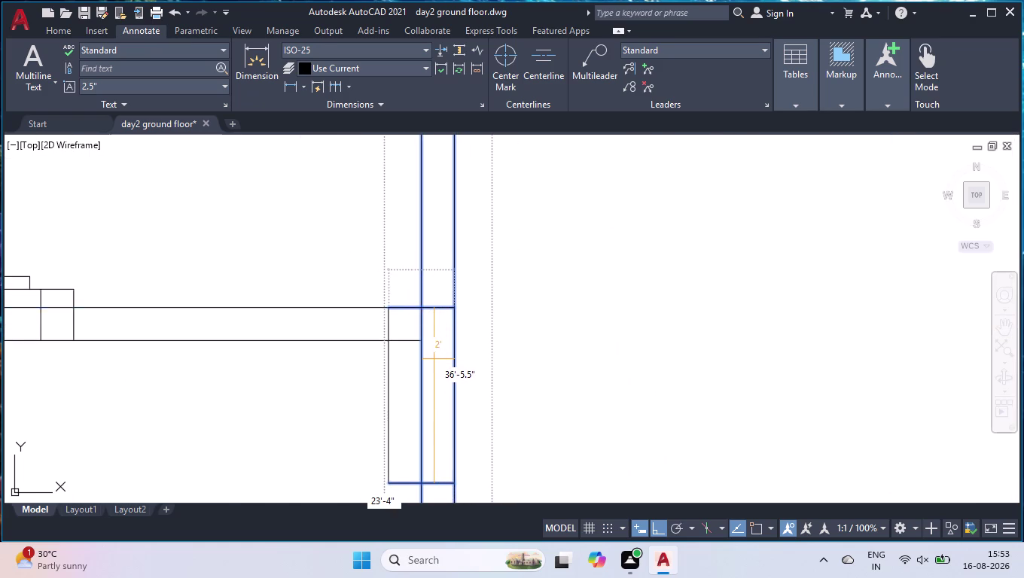
key(space)
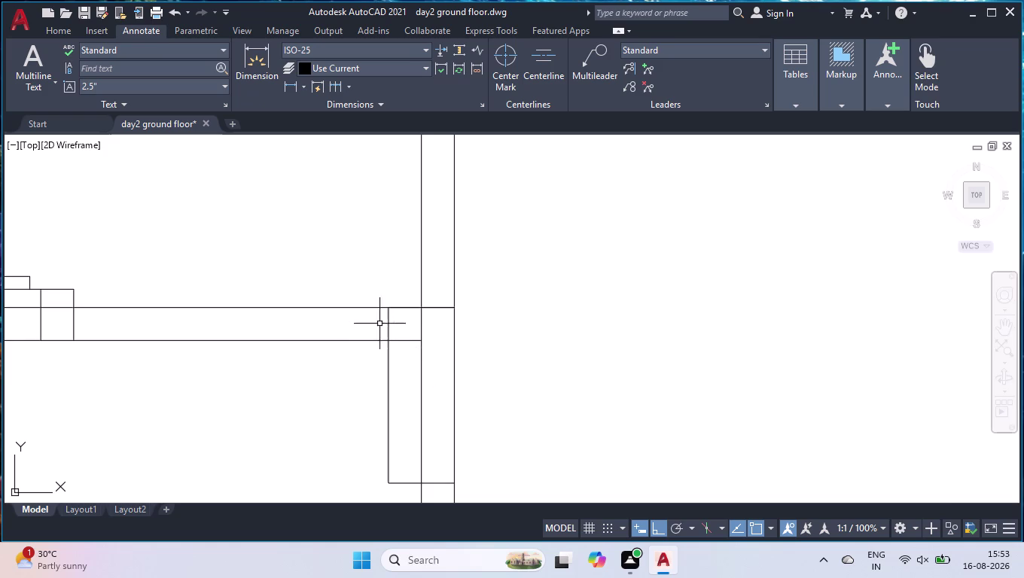
scroll(up, 3)
click(425, 276)
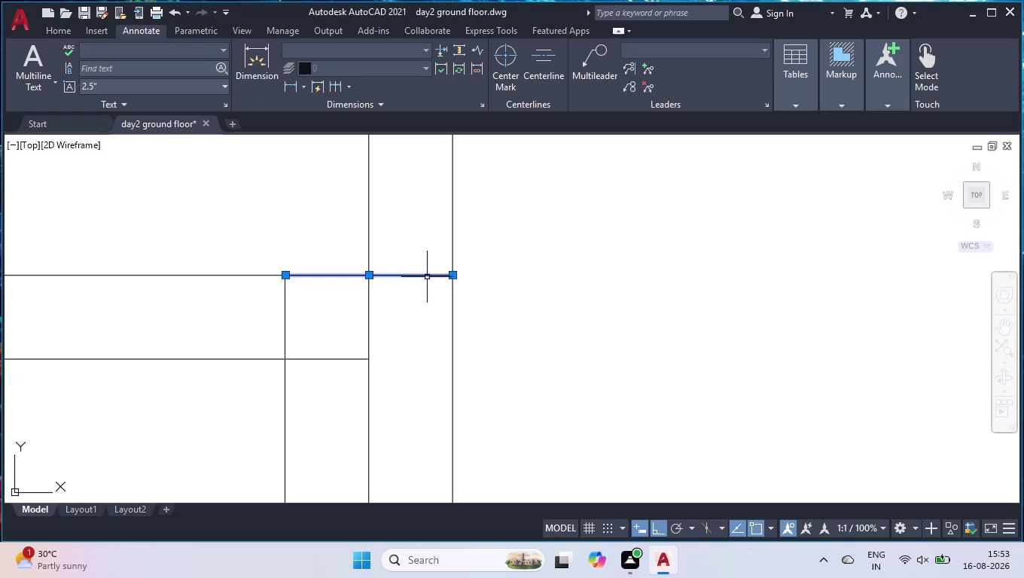
key(Delete)
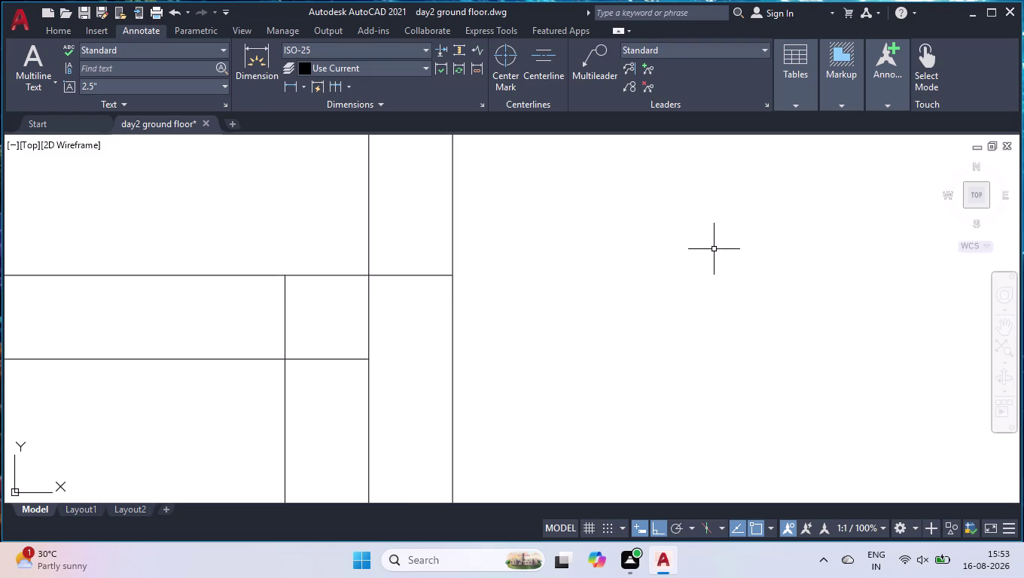
scroll(down, 3)
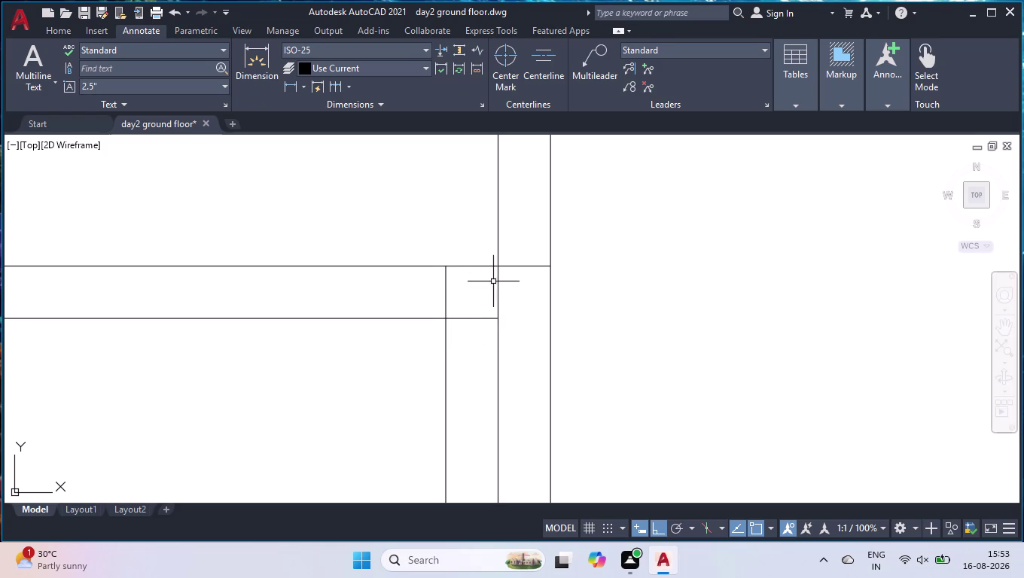
scroll(down, 3)
scroll(down, 3)
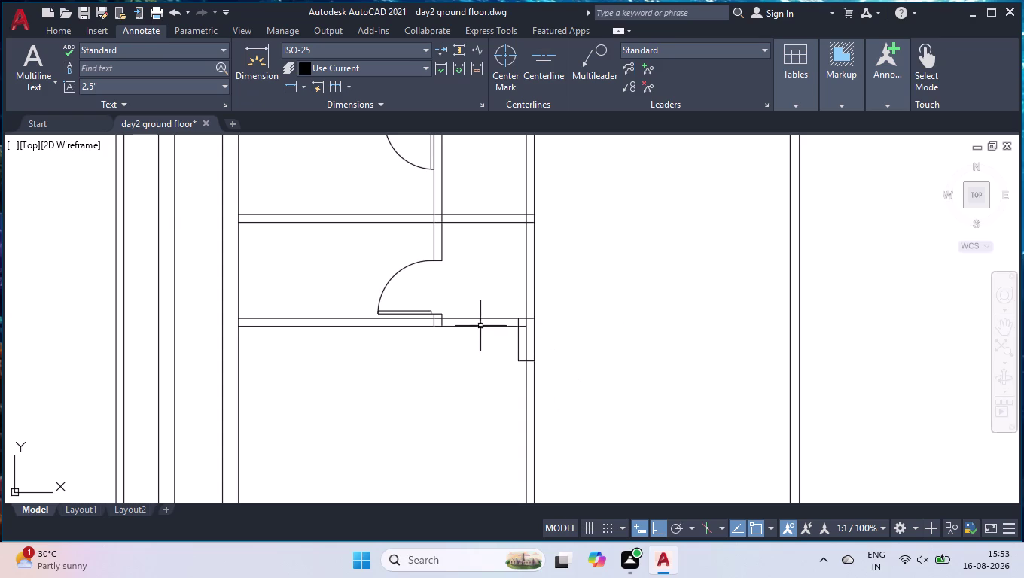
scroll(up, 3)
scroll(up, 3)
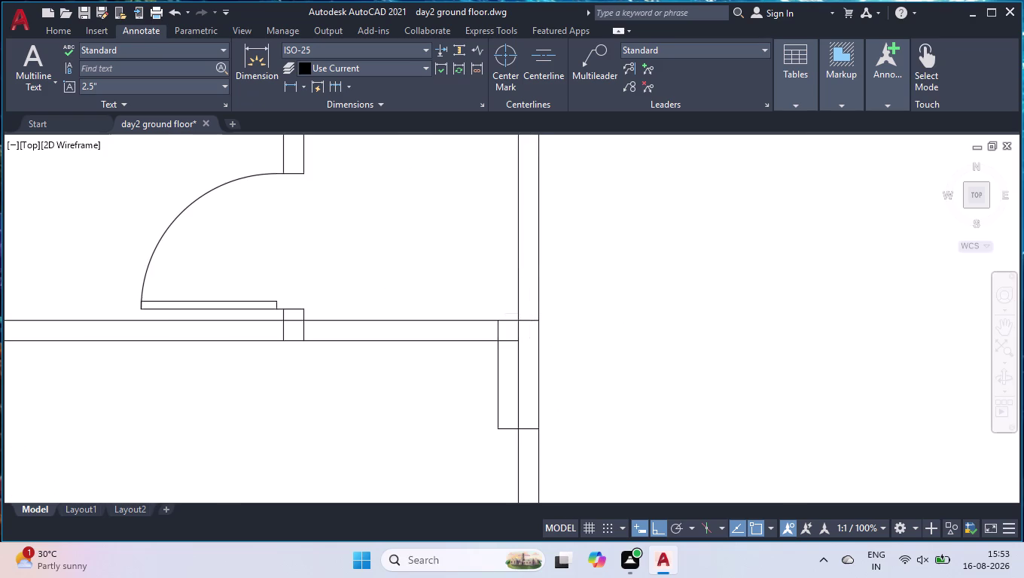
Trim the wall line inside the partition junction and the stray line at the door jamb.
text(tr)
key(Return)
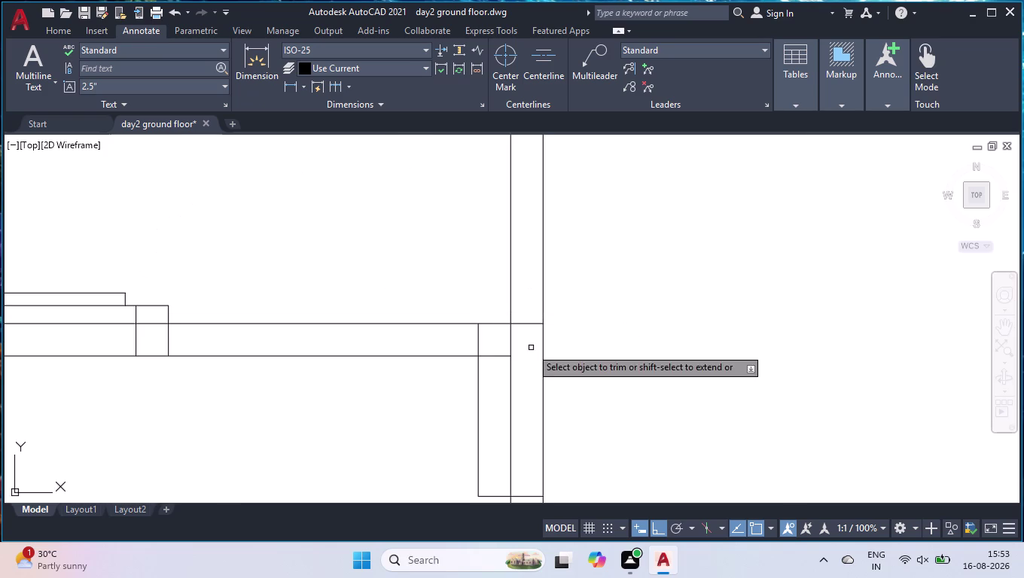
click(366, 274)
click(323, 410)
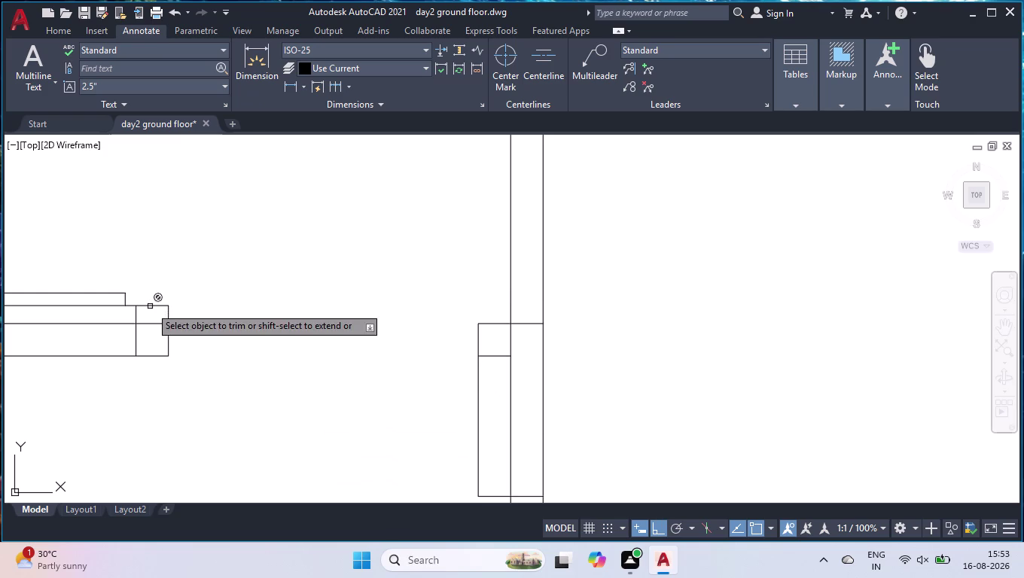
scroll(up, 3)
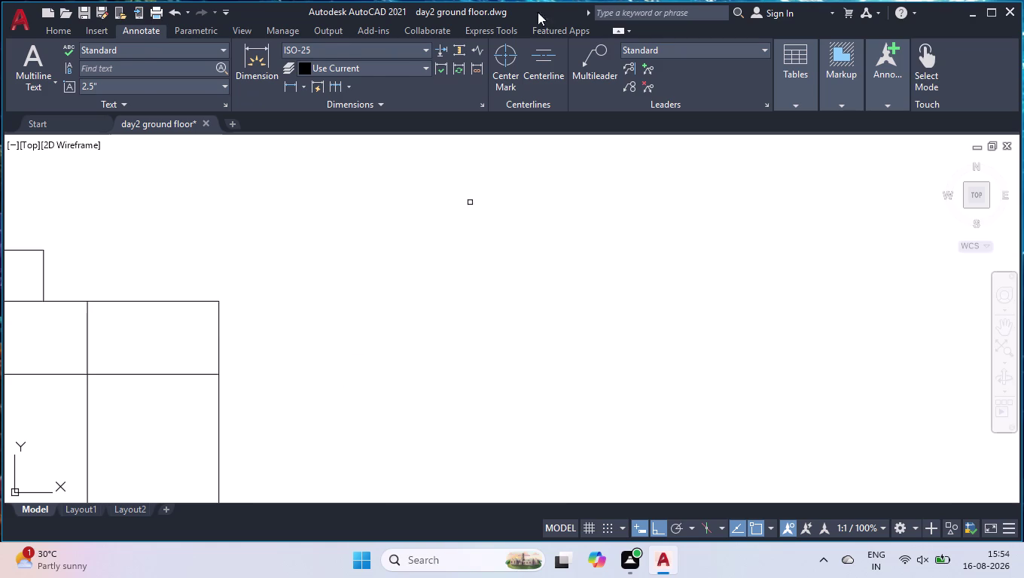
scroll(down, 3)
scroll(down, 3)
scroll(up, 3)
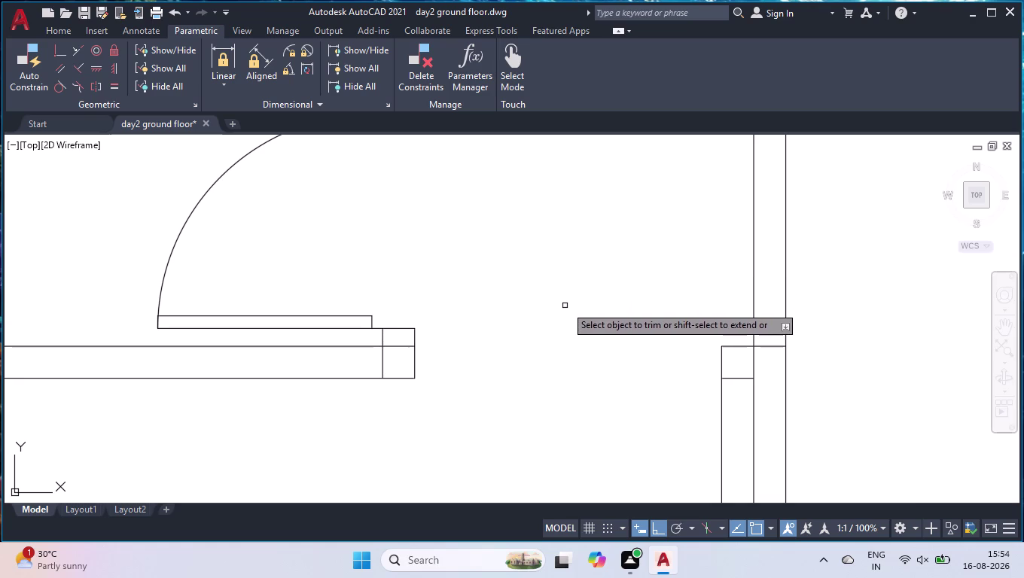
scroll(down, 3)
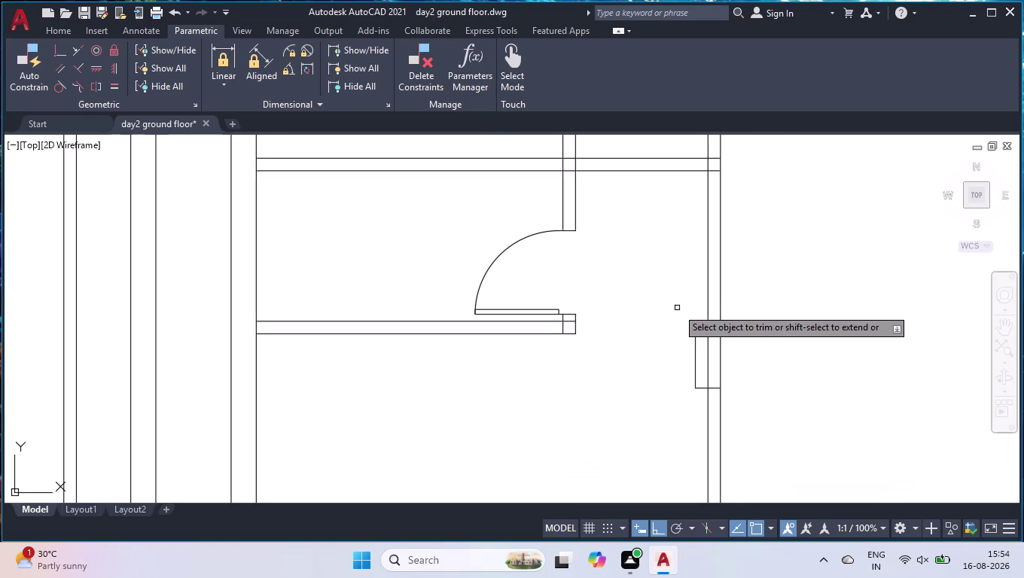
key(space)
scroll(up, 3)
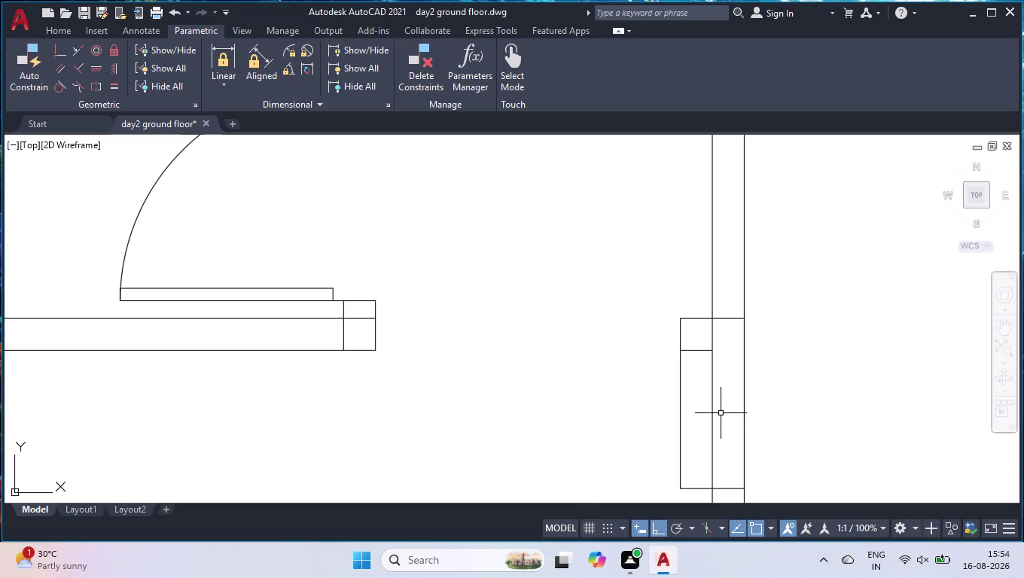
Trim the remaining wall segments crossing the other partition end.
text(tr)
key(Return)
click(722, 373)
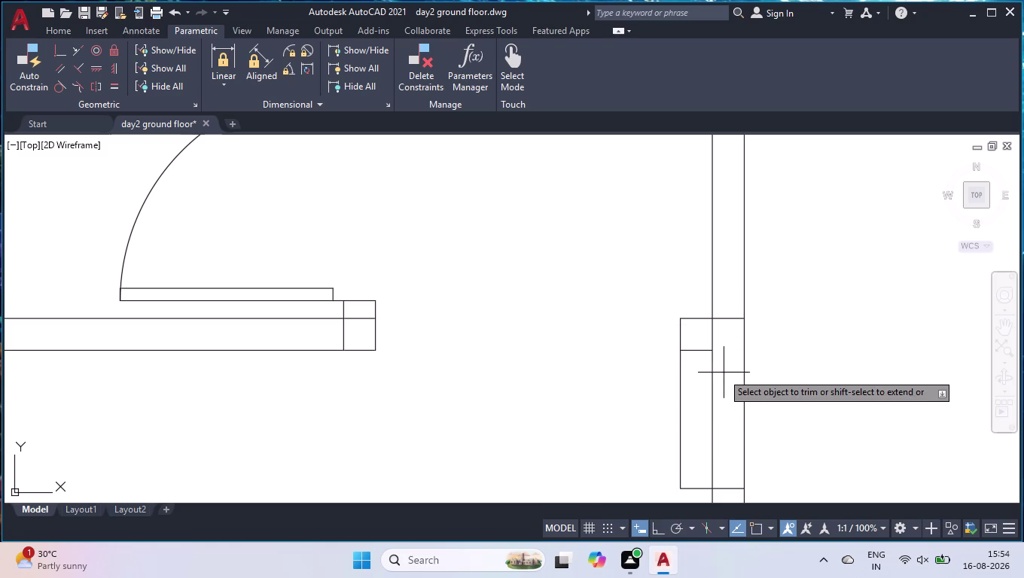
click(703, 406)
key(Return)
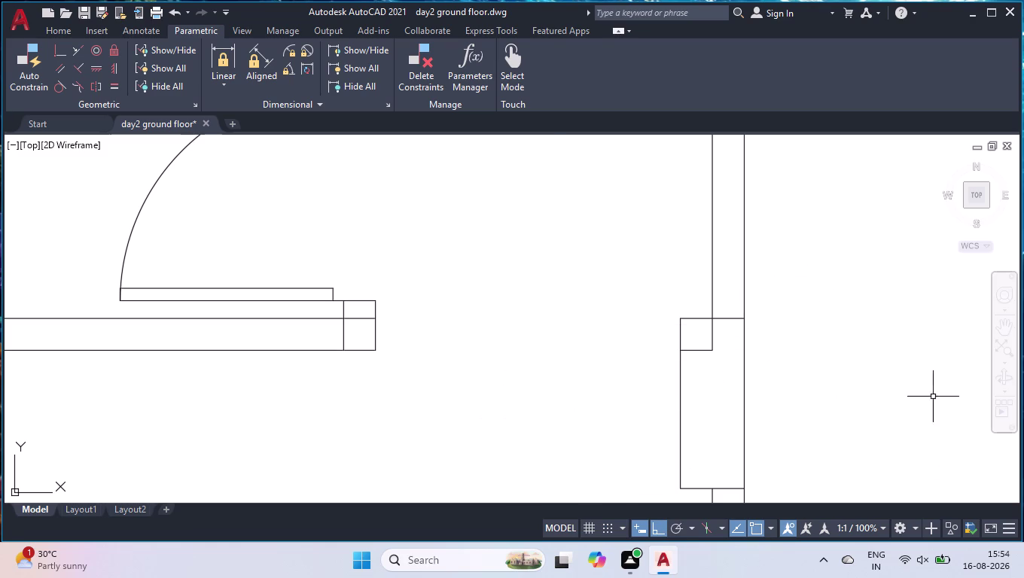
scroll(down, 3)
scroll(down, 3)
scroll(down, 3)
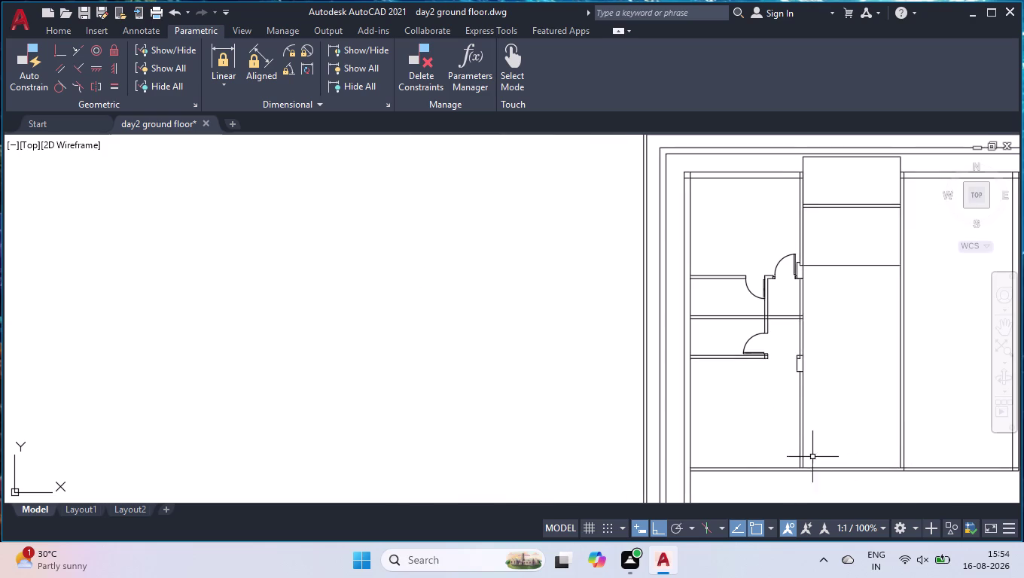
scroll(up, 3)
scroll(down, 3)
scroll(up, 3)
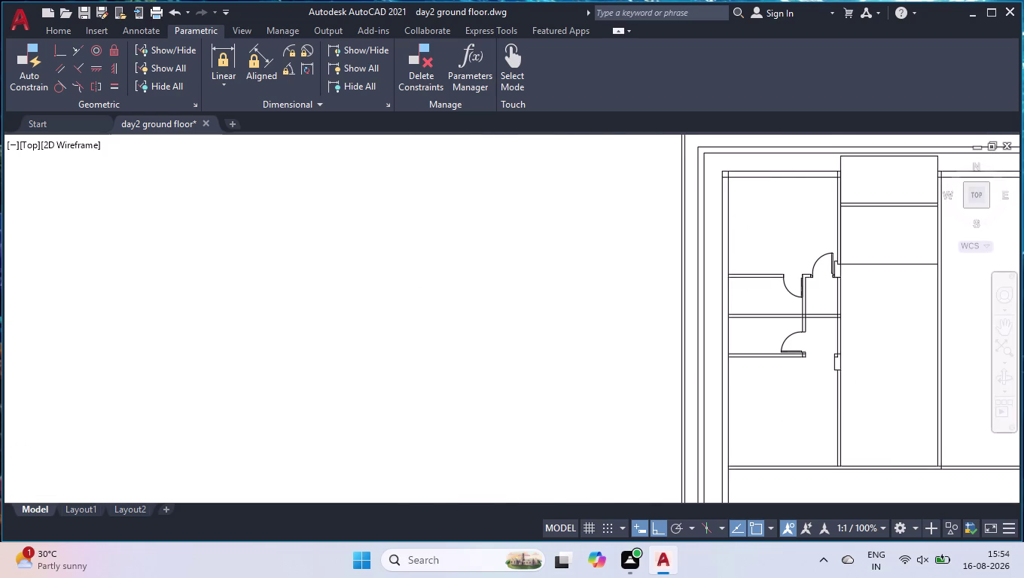
scroll(up, 3)
scroll(up, 3)
scroll(down, 3)
text(me)
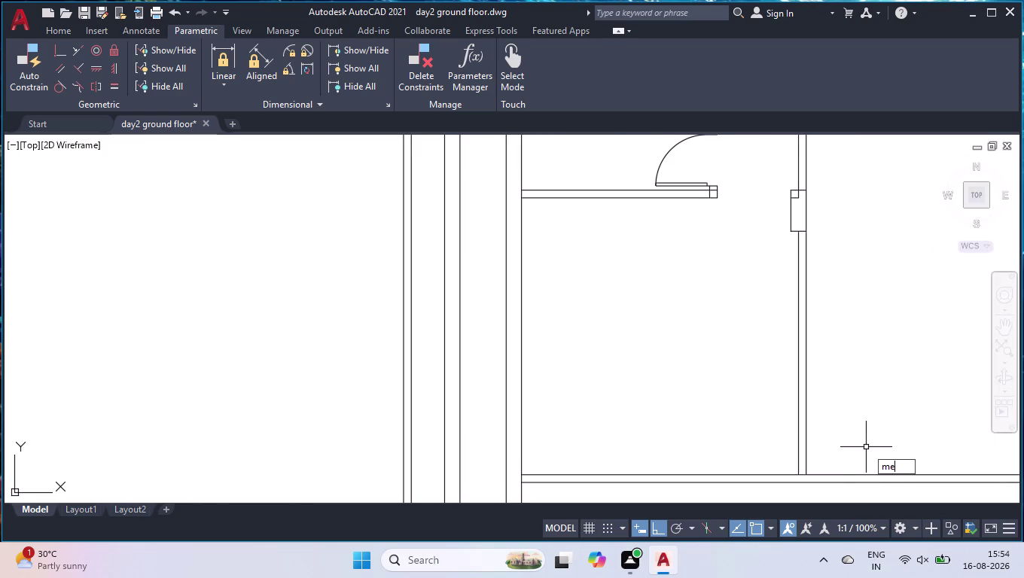
text(a)
key(Return)
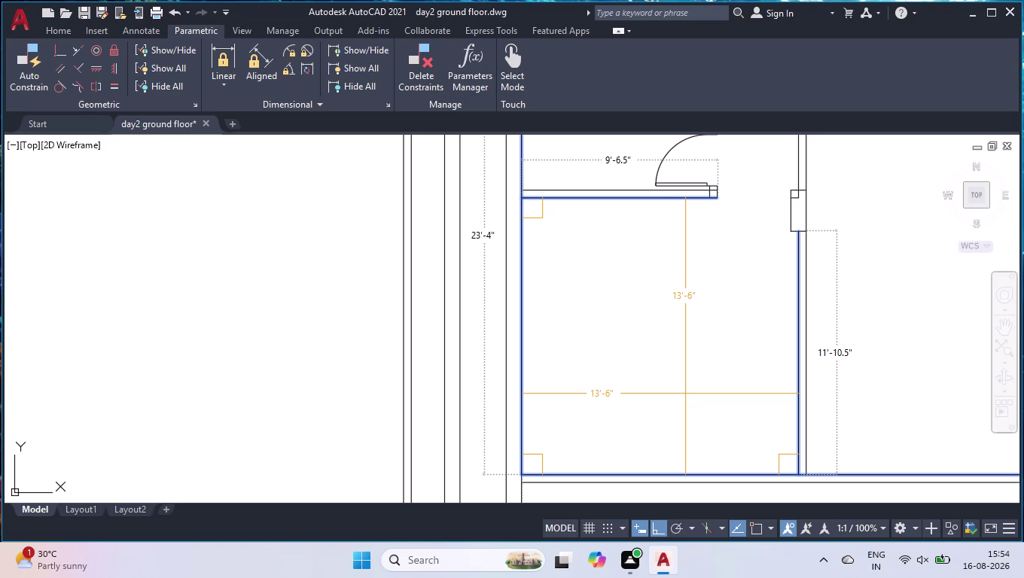
key(space)
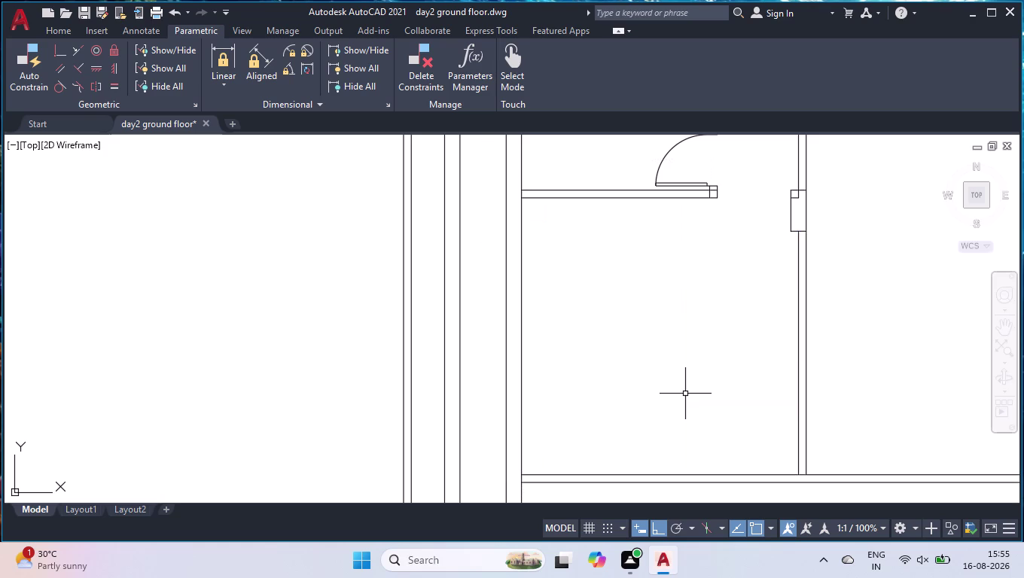
scroll(down, 3)
scroll(up, 3)
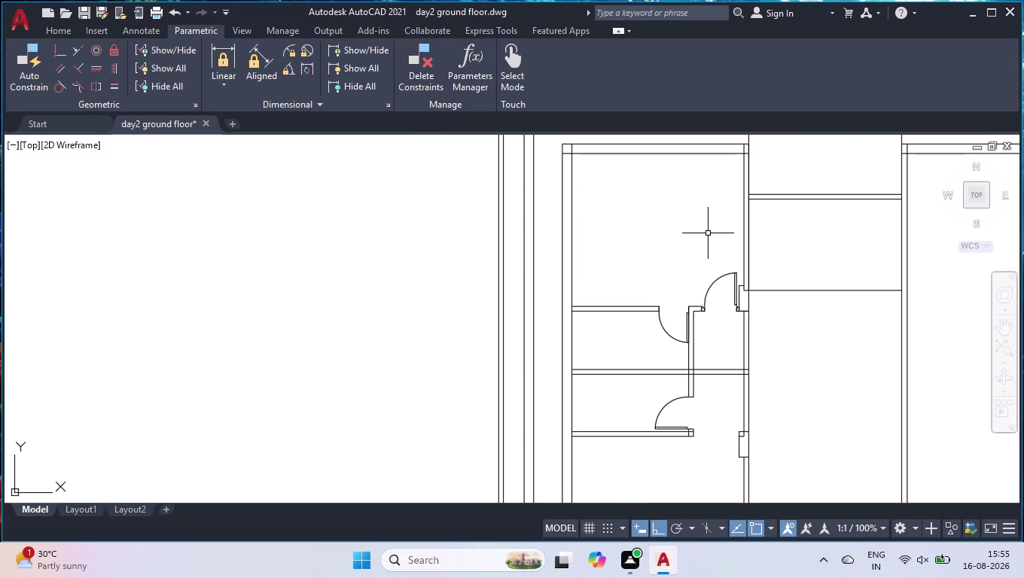
key(space)
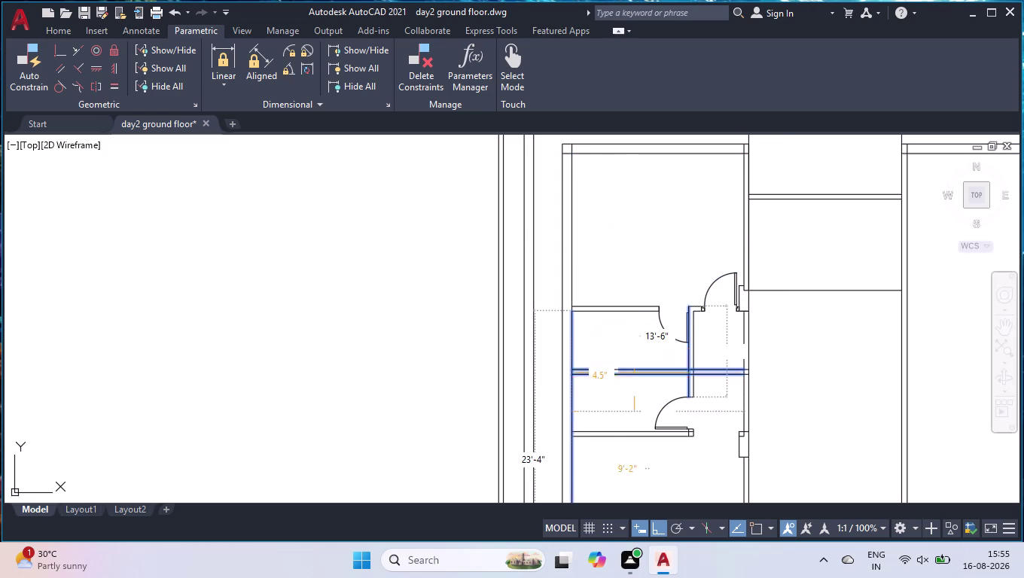
scroll(down, 3)
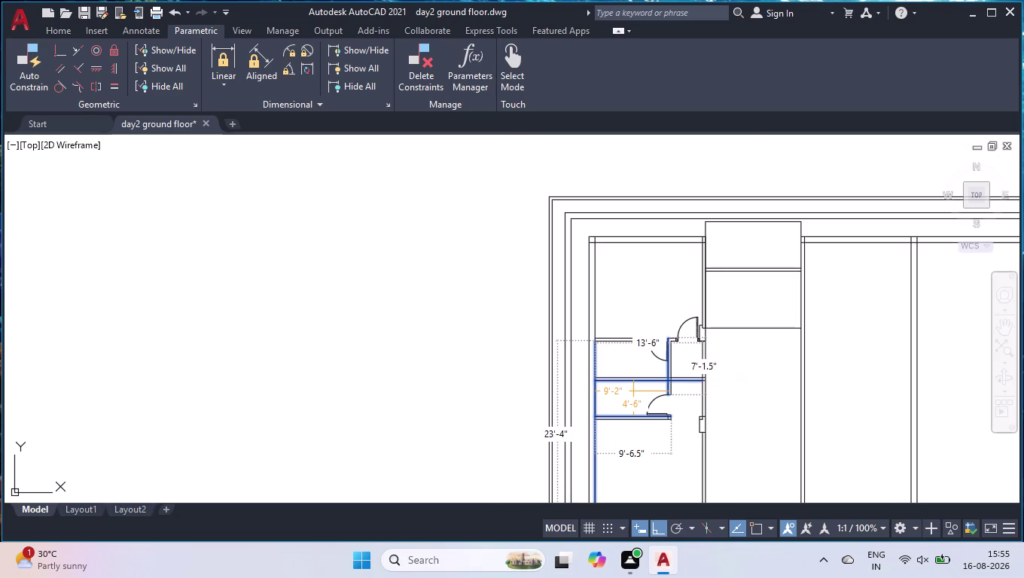
scroll(down, 3)
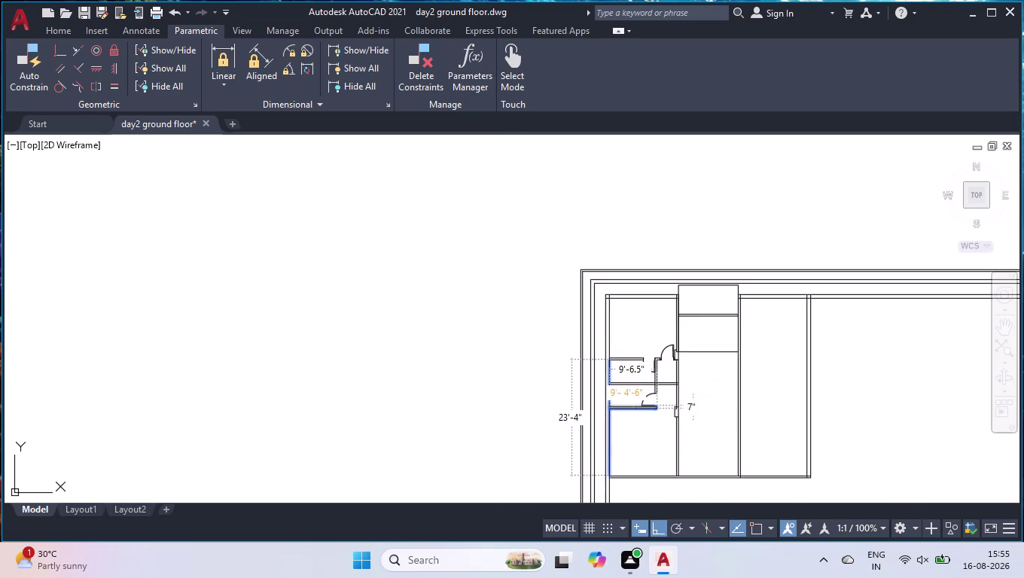
key(space)
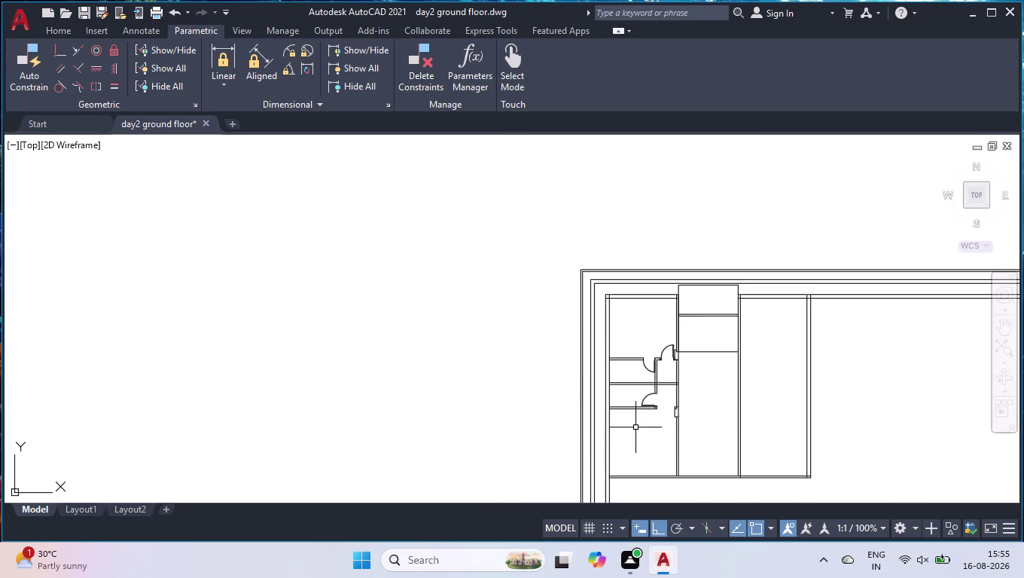
text(dl)
text(i)
key(Return)
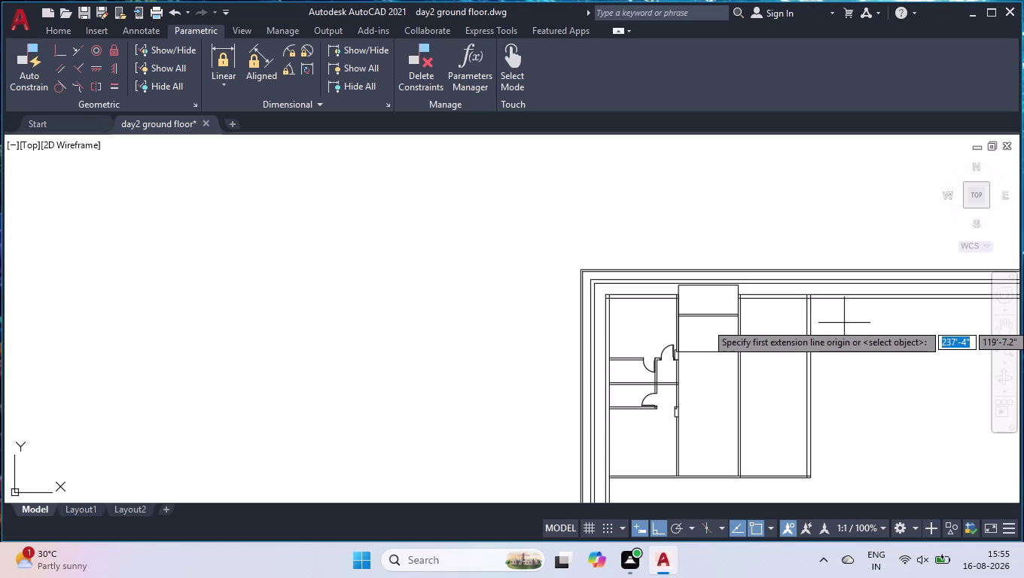
key(space)
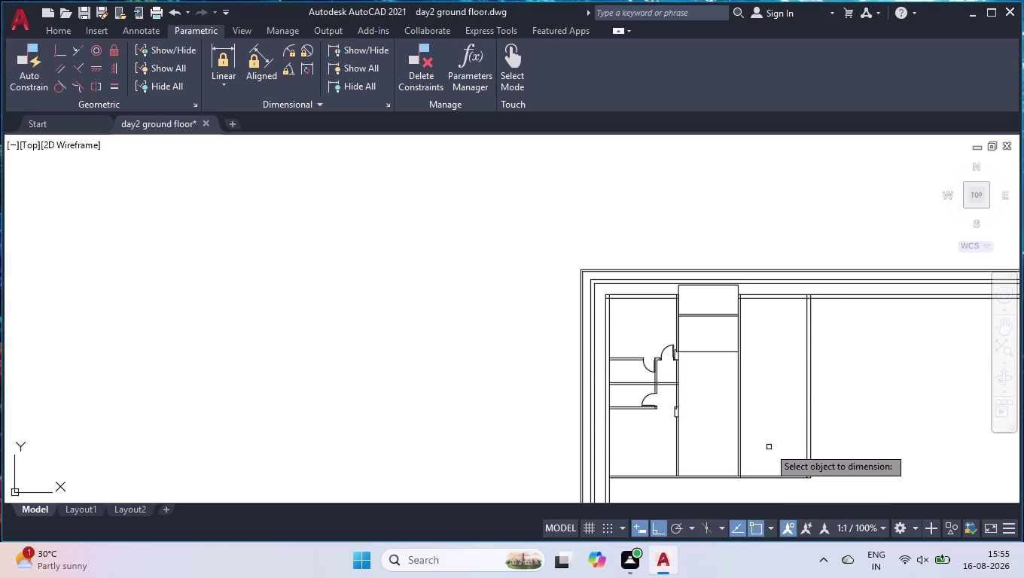
key(space)
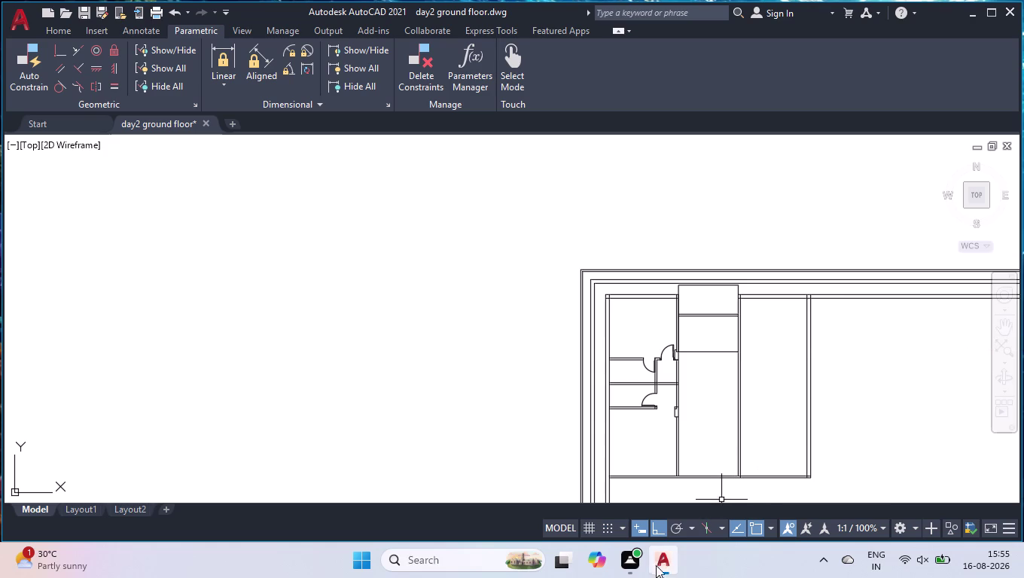